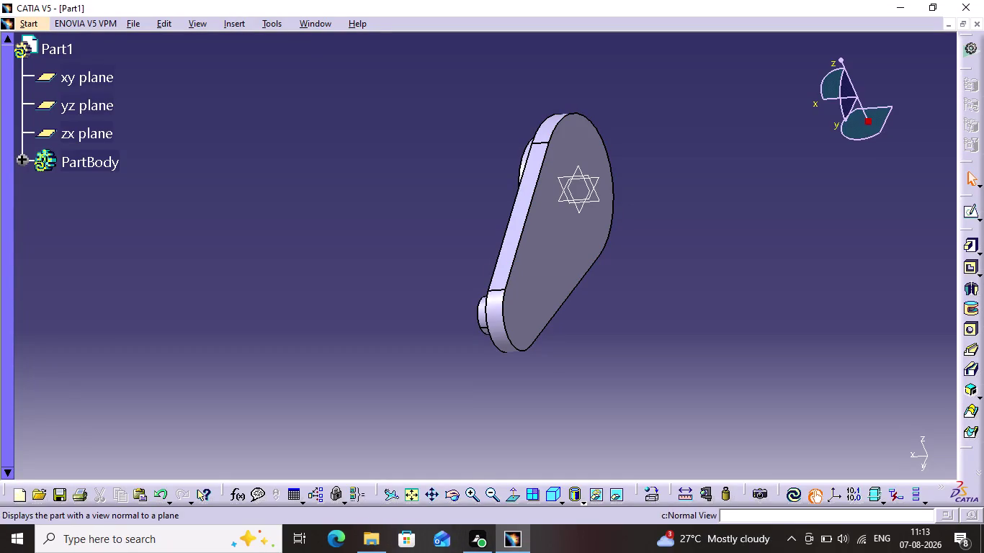
Start a pocket on the large hub's bore face and agree to define a direction.
click(966, 267)
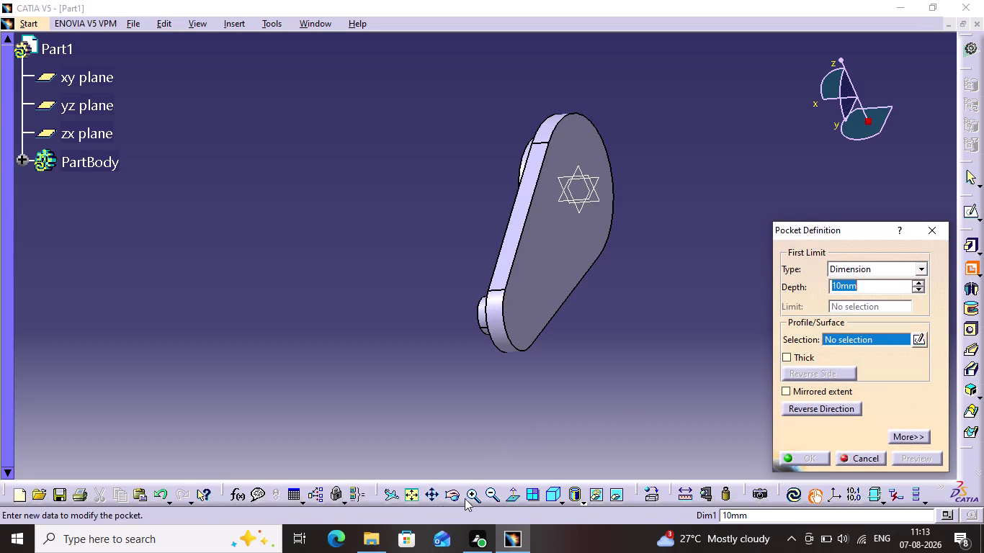
click(448, 502)
drag(464, 468, 614, 362)
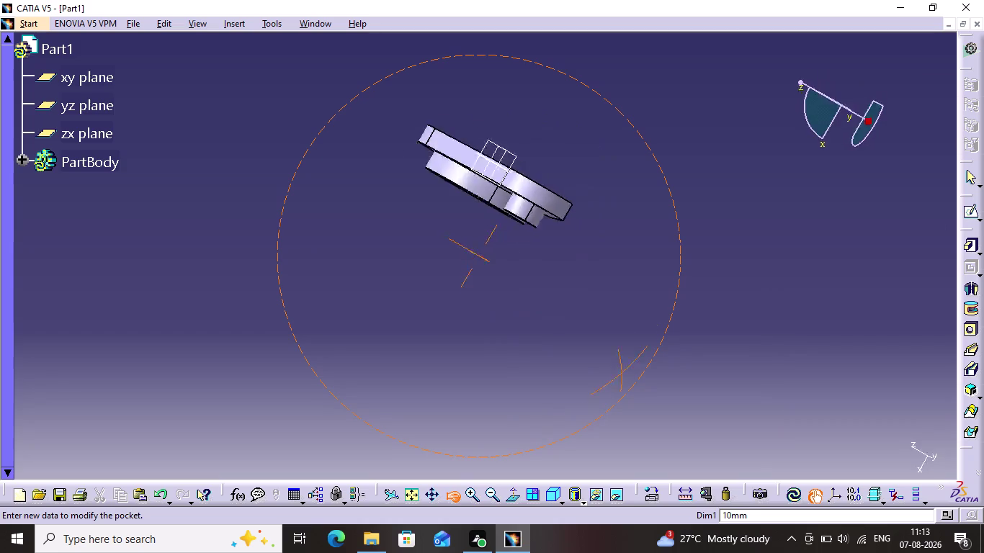
drag(615, 363, 599, 95)
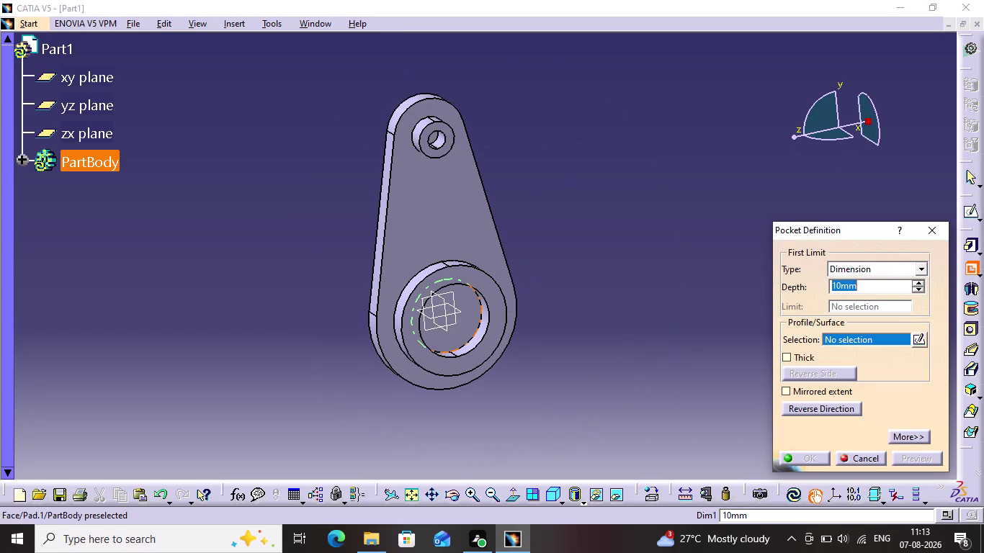
click(458, 319)
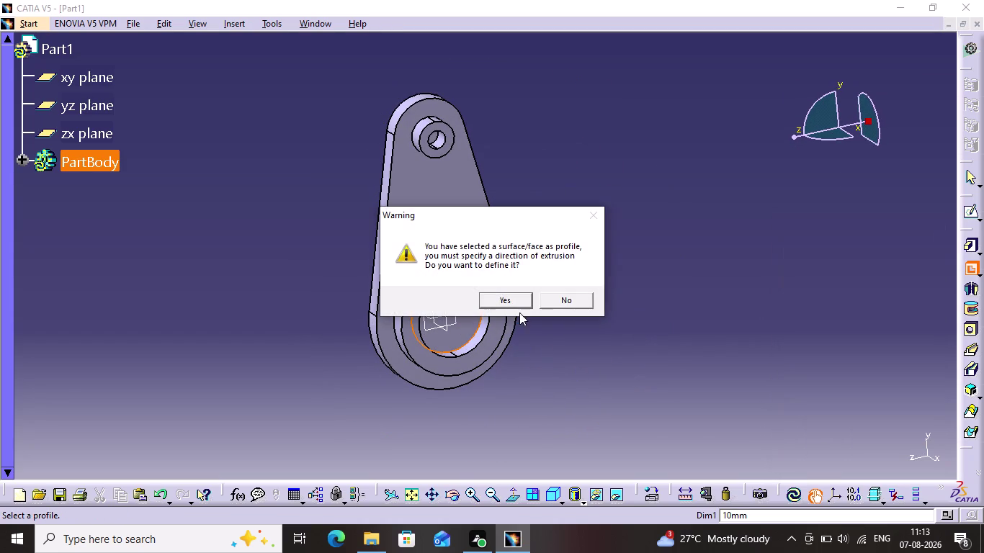
click(517, 300)
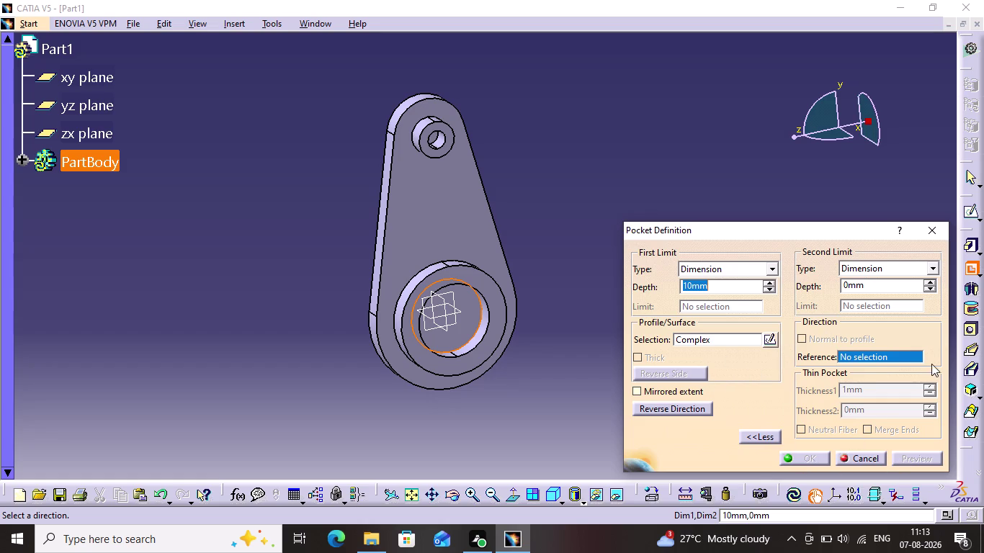
Set the pocket direction to the yz plane, reverse it, and confirm the 10 mm cut.
click(445, 294)
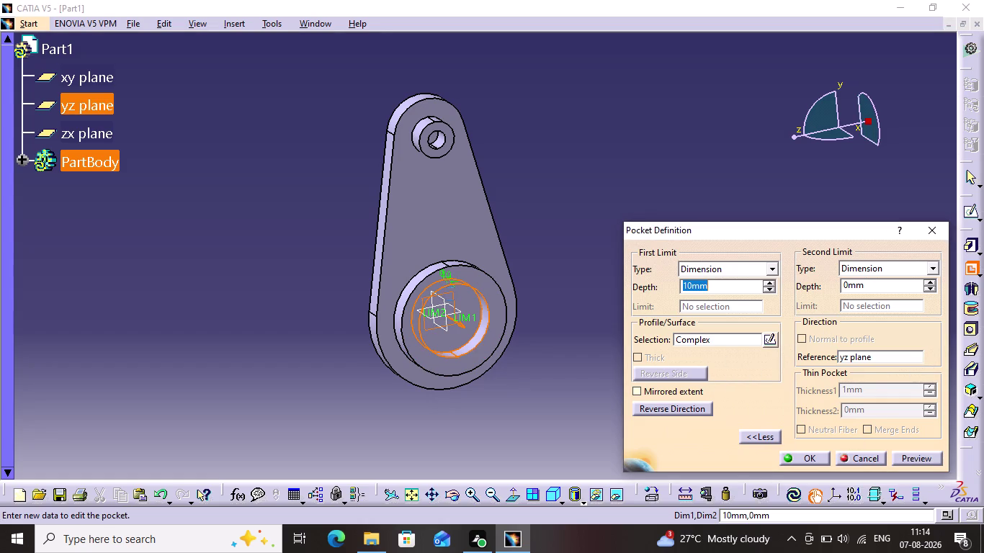
click(921, 459)
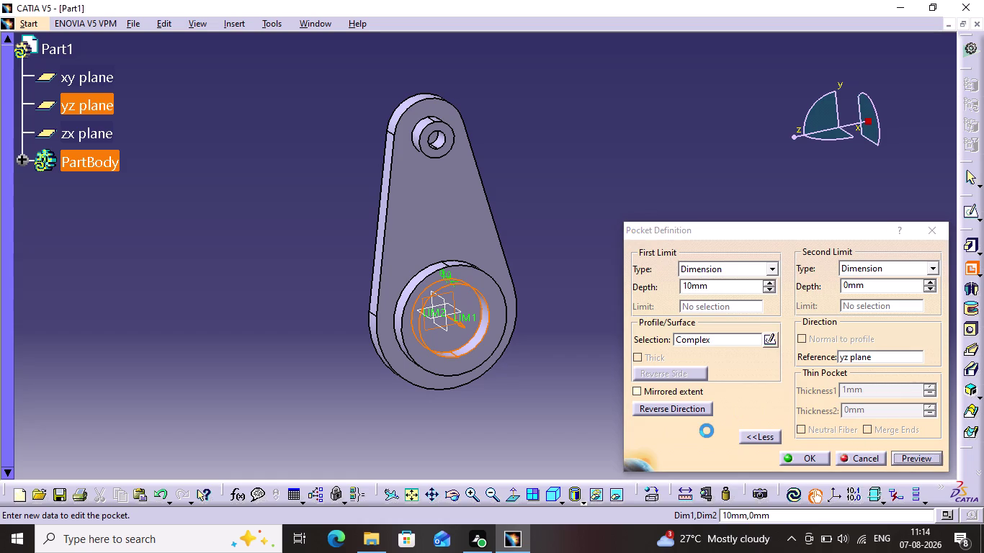
click(592, 301)
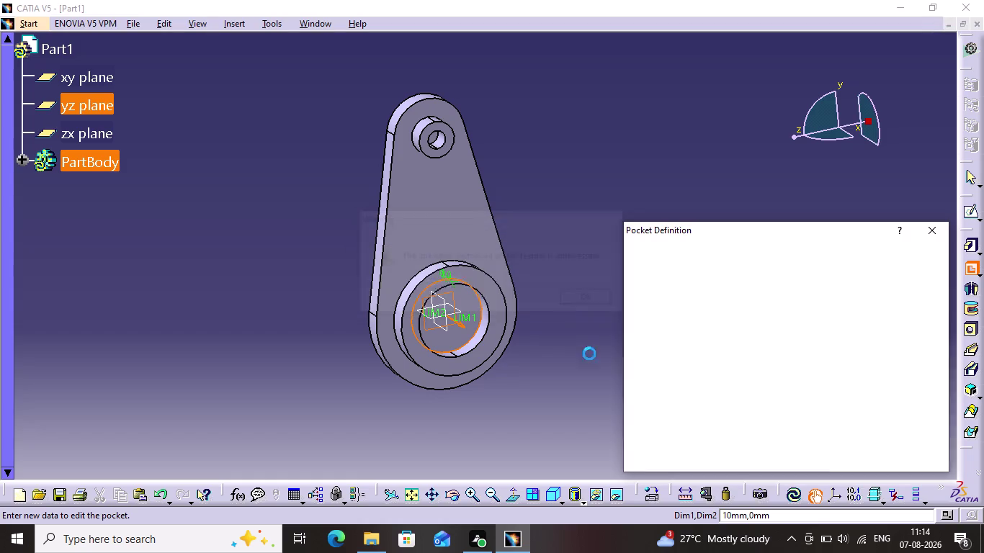
click(667, 408)
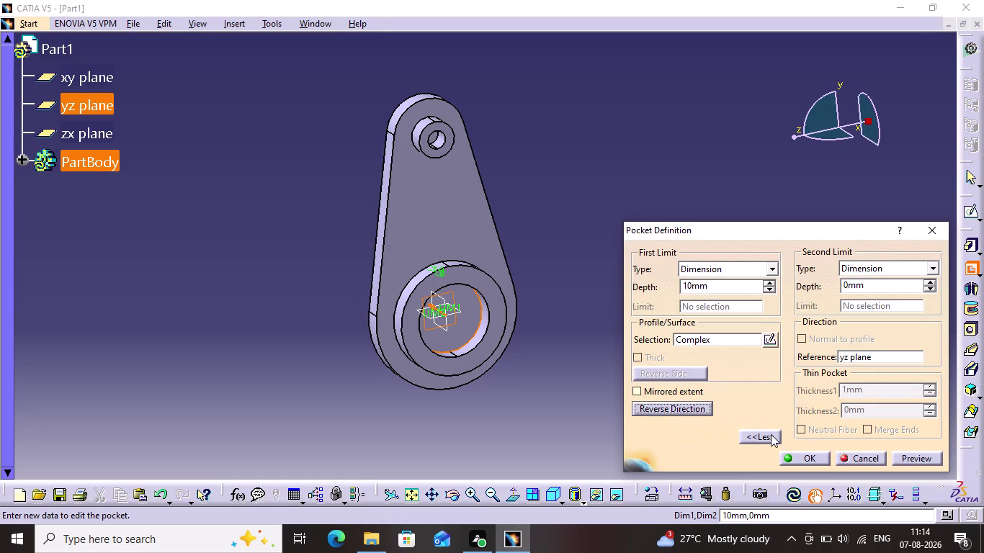
click(905, 459)
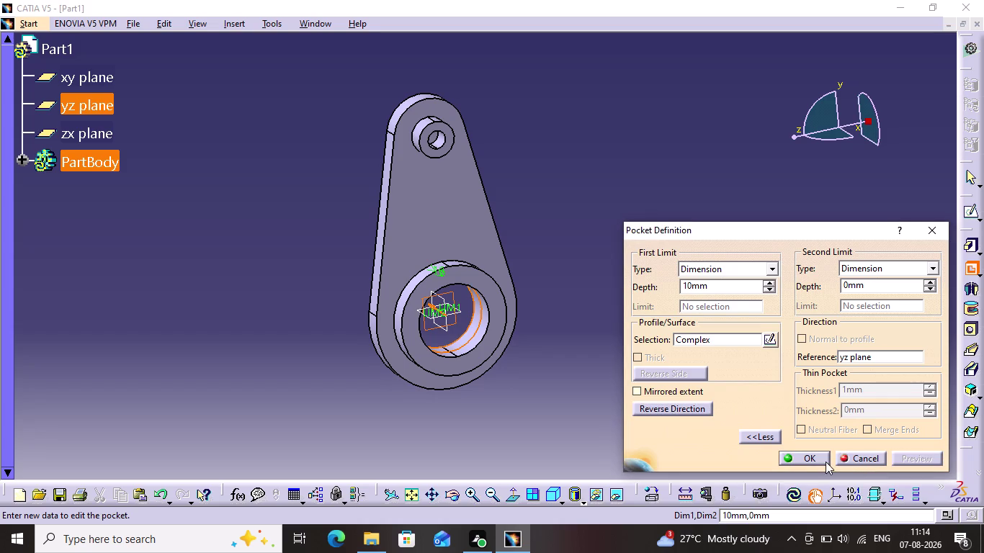
click(822, 458)
click(588, 388)
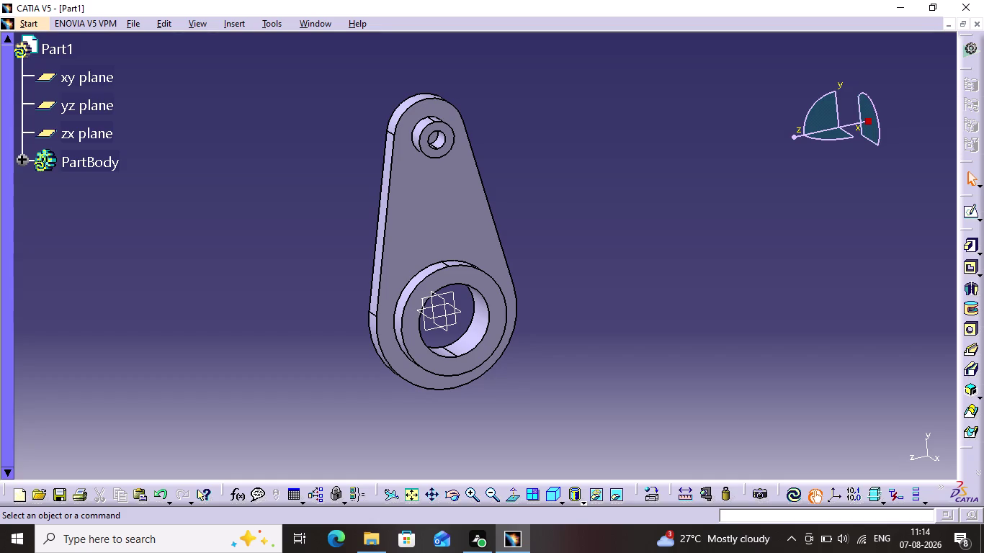
click(454, 493)
drag(411, 436, 581, 236)
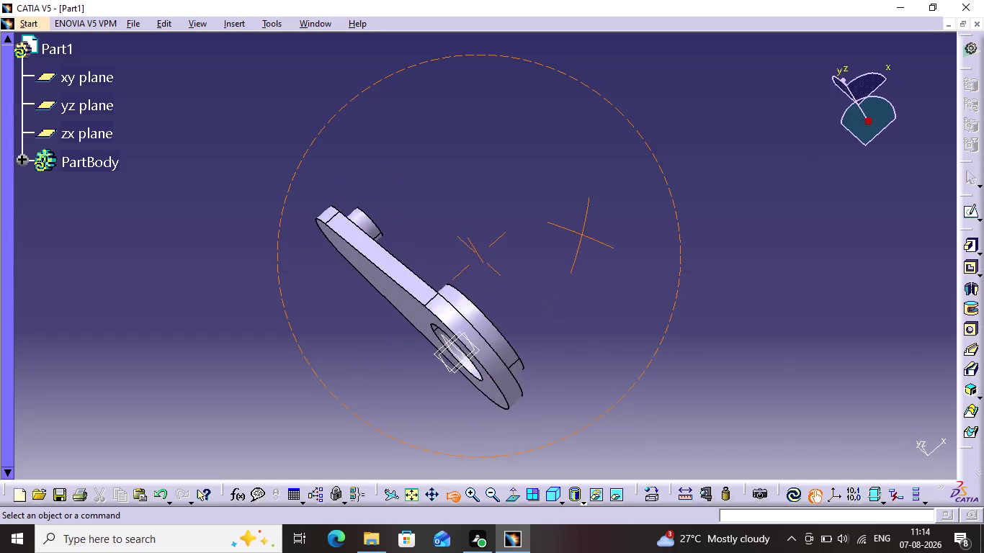
drag(582, 237, 631, 142)
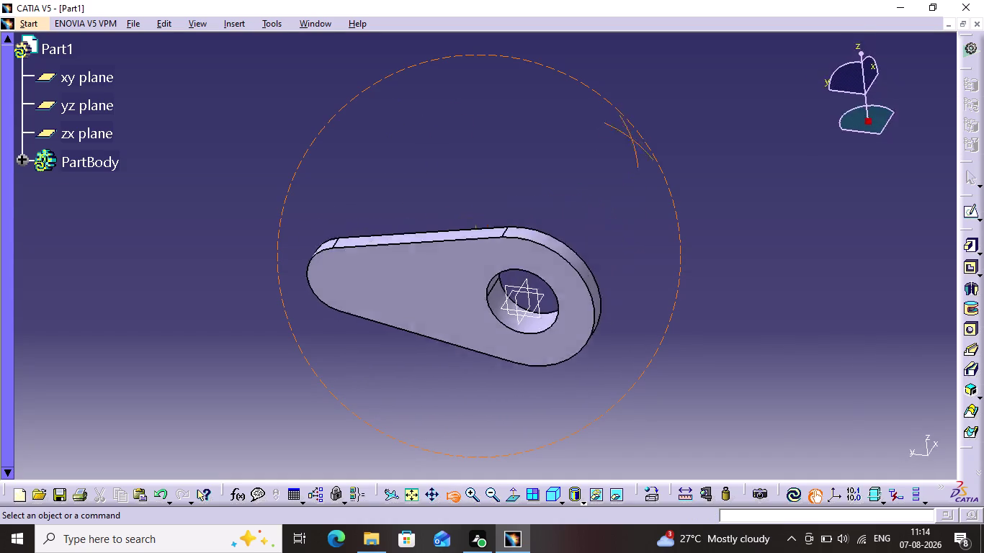
drag(631, 142, 818, 181)
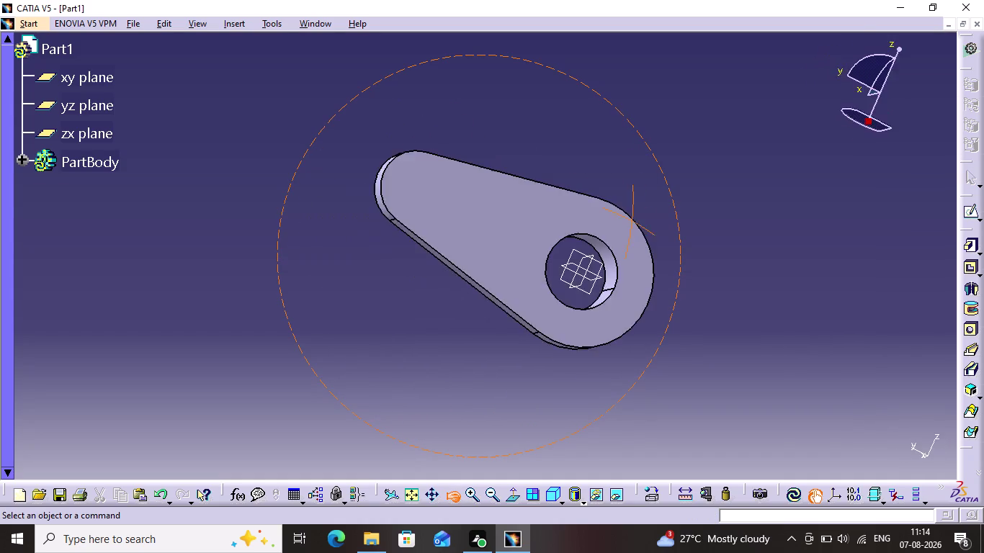
drag(818, 181, 314, 288)
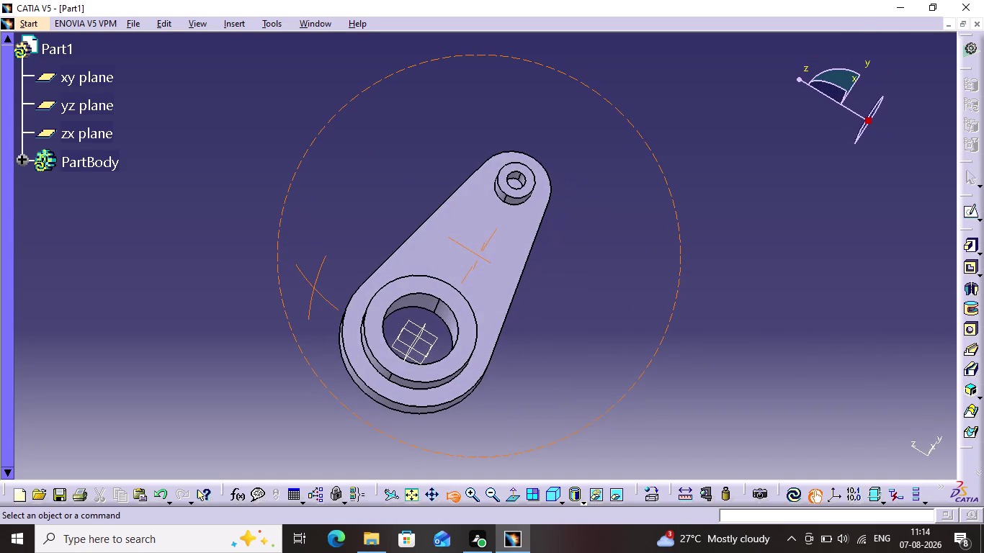
drag(314, 288, 316, 295)
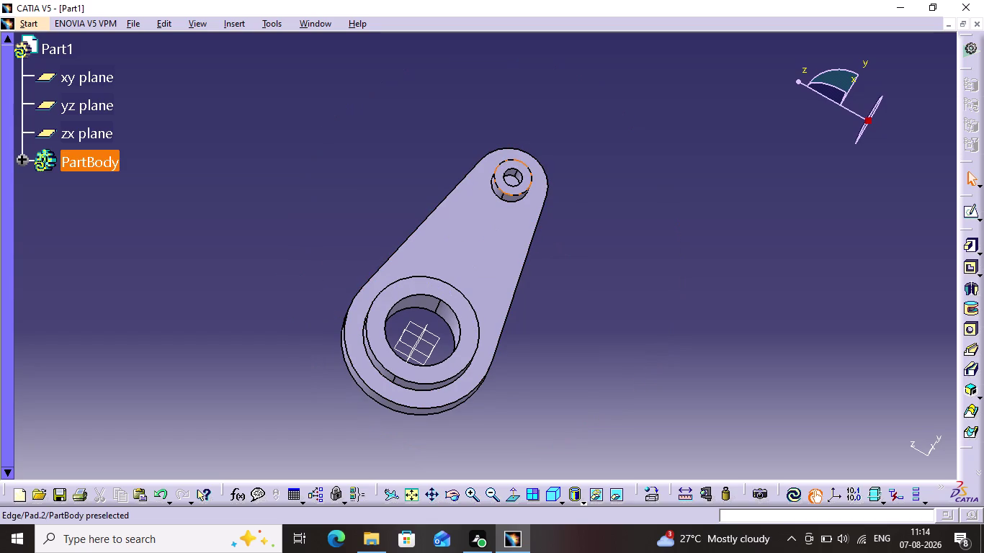
scroll(up, 3)
scroll(down, 3)
scroll(up, 3)
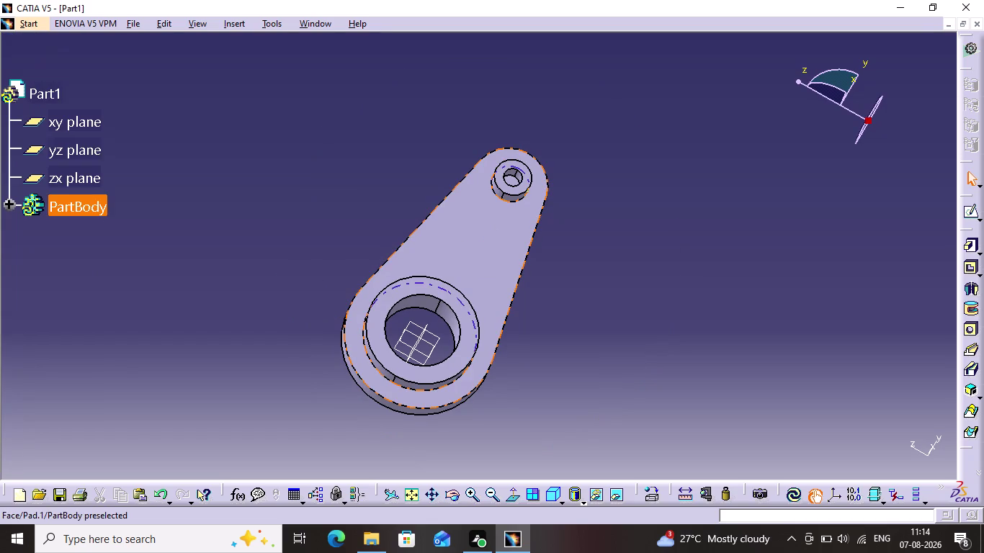
middle_click(575, 205)
scroll(up, 3)
middle_drag(578, 206, 579, 208)
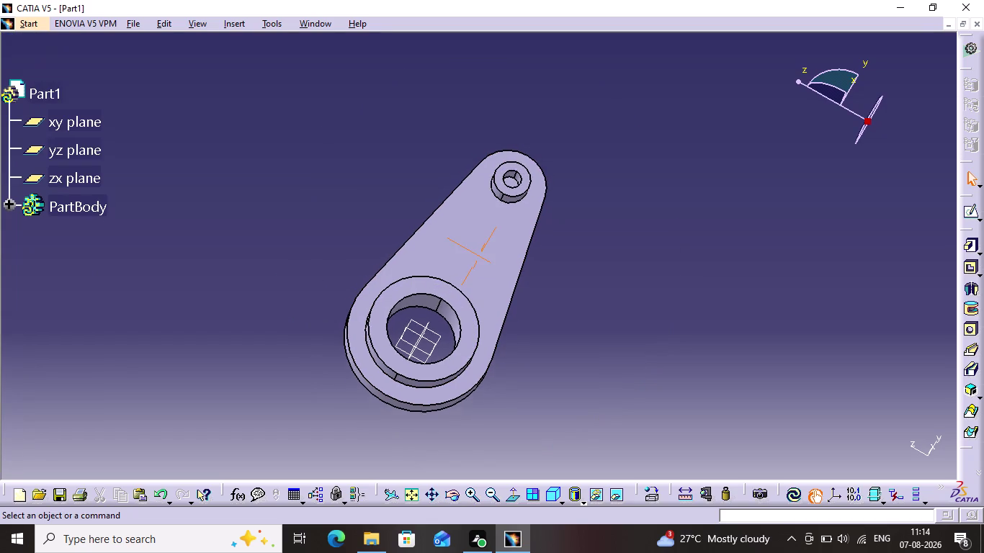
middle_drag(579, 207, 616, 118)
middle_drag(659, 192, 622, 326)
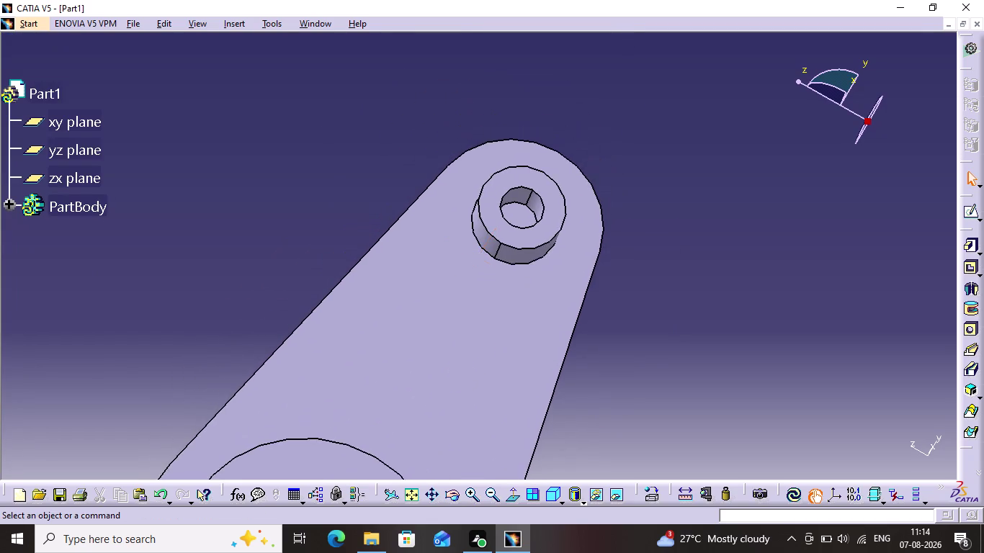
middle_drag(634, 302, 662, 227)
Start a pocket on the small hub's bore face and agree to define a direction.
click(591, 168)
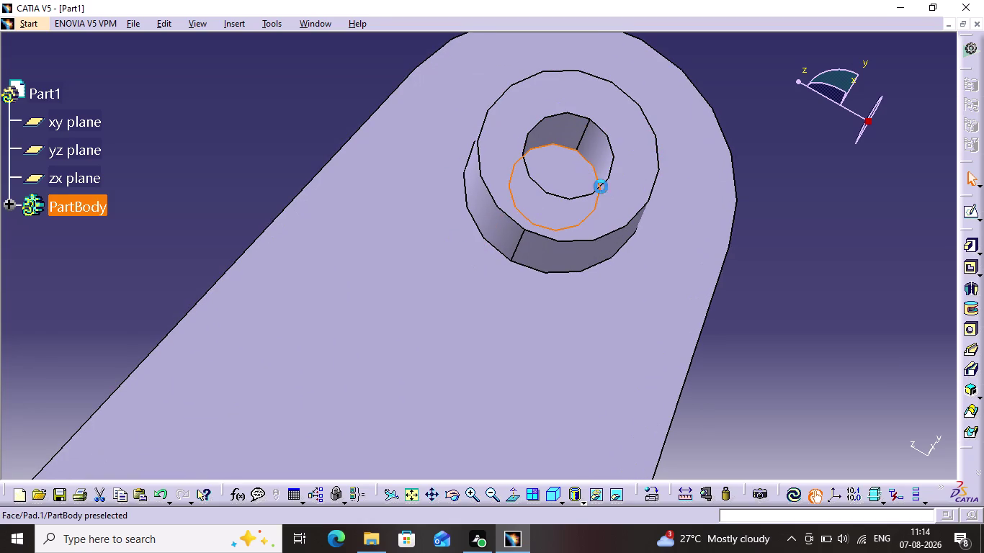
click(972, 268)
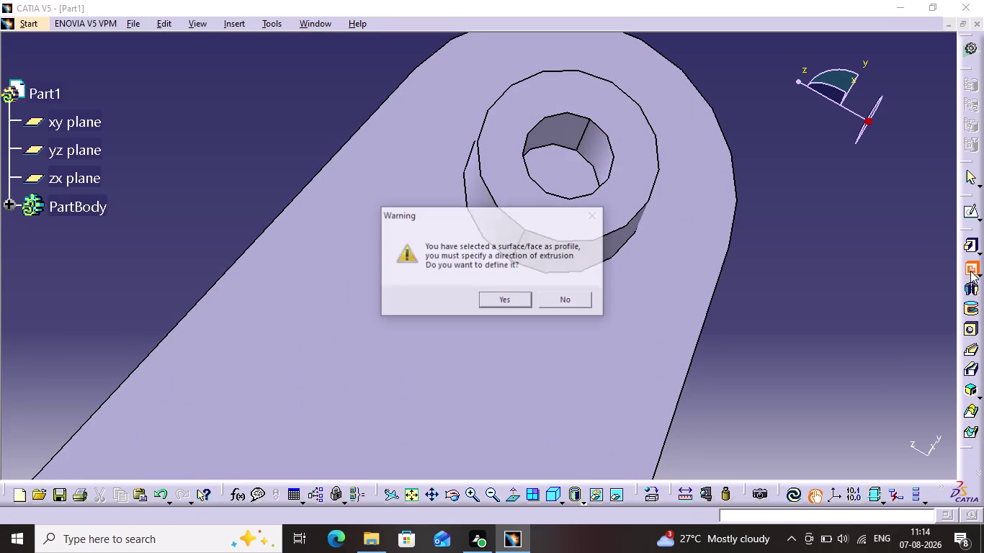
click(504, 305)
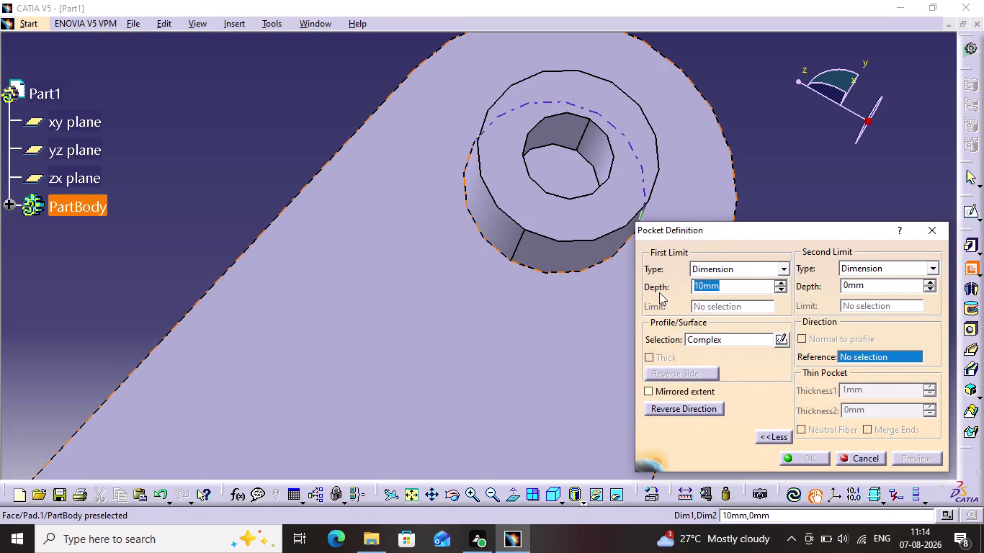
middle_drag(523, 328, 714, 11)
middle_drag(494, 196, 577, 67)
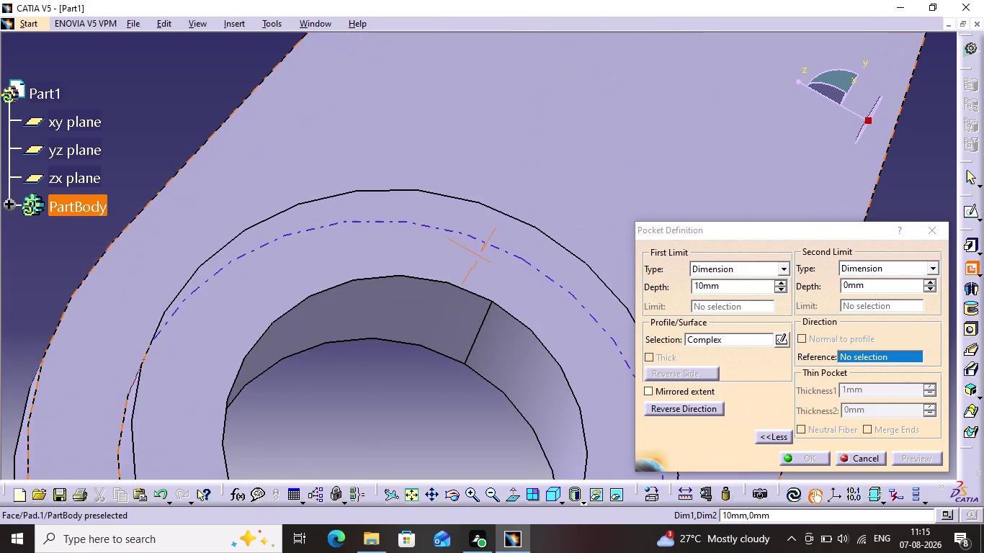
middle_drag(577, 67, 578, 67)
scroll(up, 3)
middle_drag(562, 103, 626, 0)
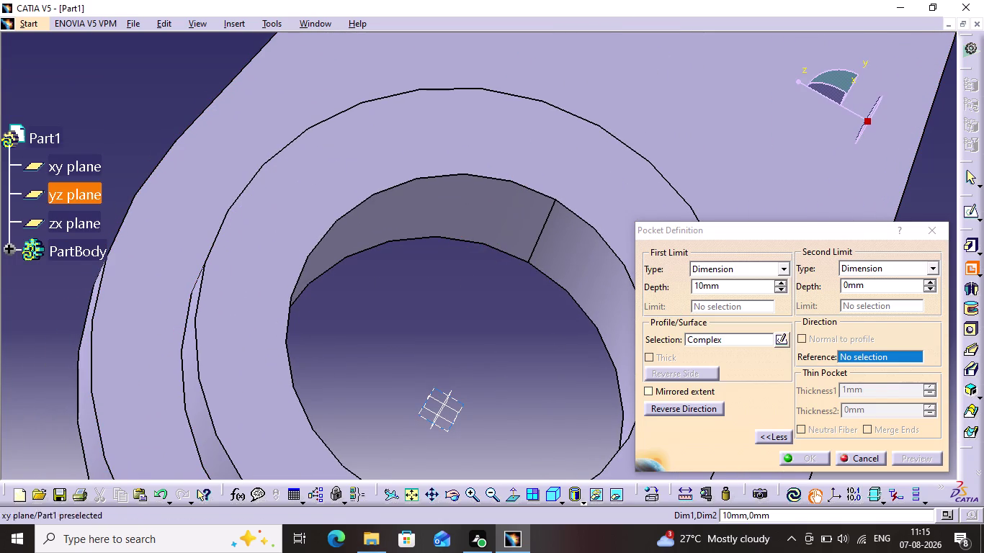
Use the yz plane as the direction, reverse it, and confirm the 10 mm pocket.
click(430, 420)
middle_drag(507, 344, 464, 456)
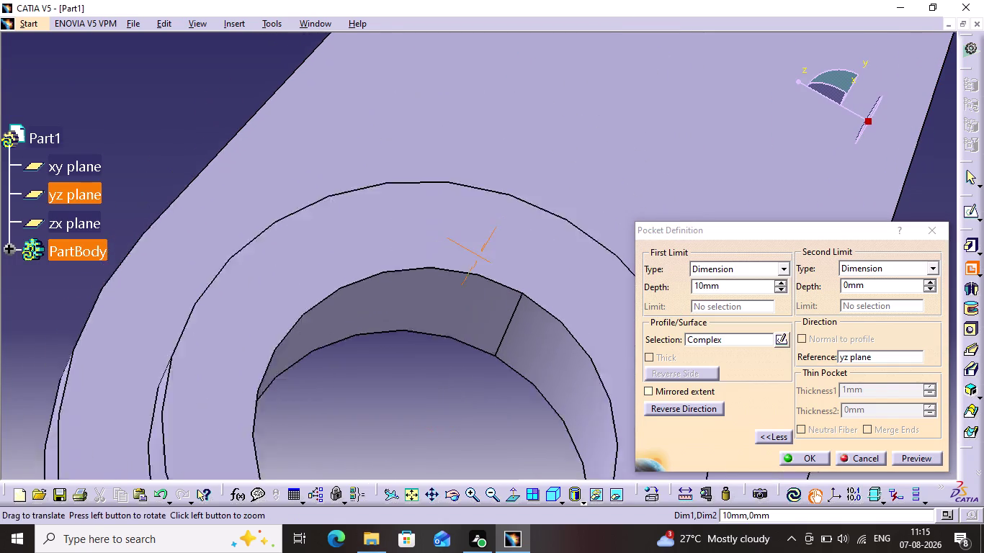
middle_drag(464, 456, 80, 544)
scroll(up, 3)
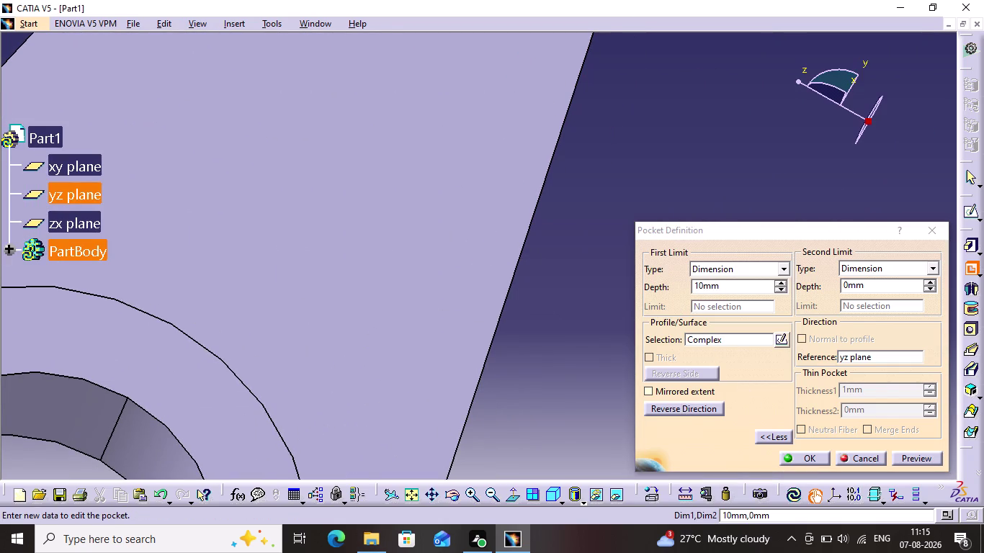
middle_drag(509, 87, 512, 380)
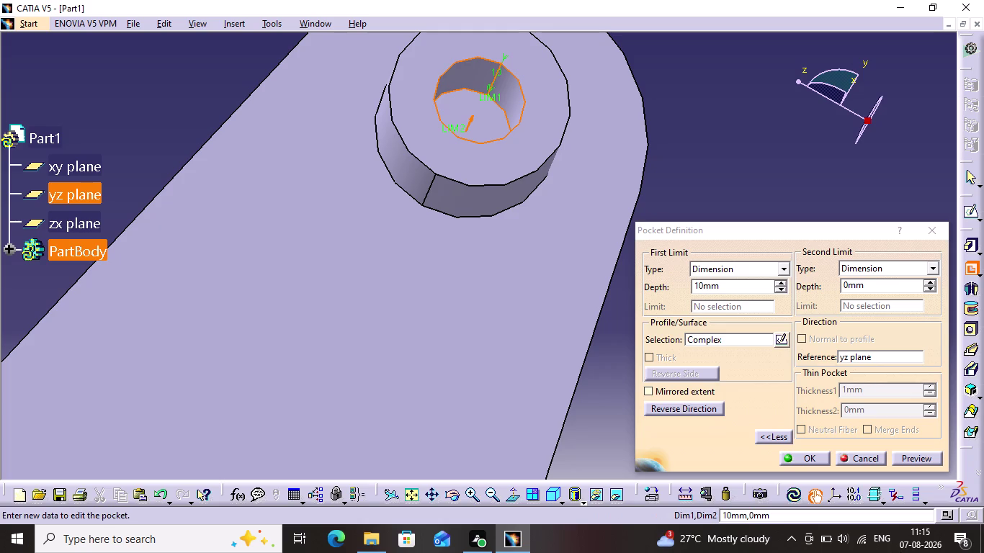
click(709, 413)
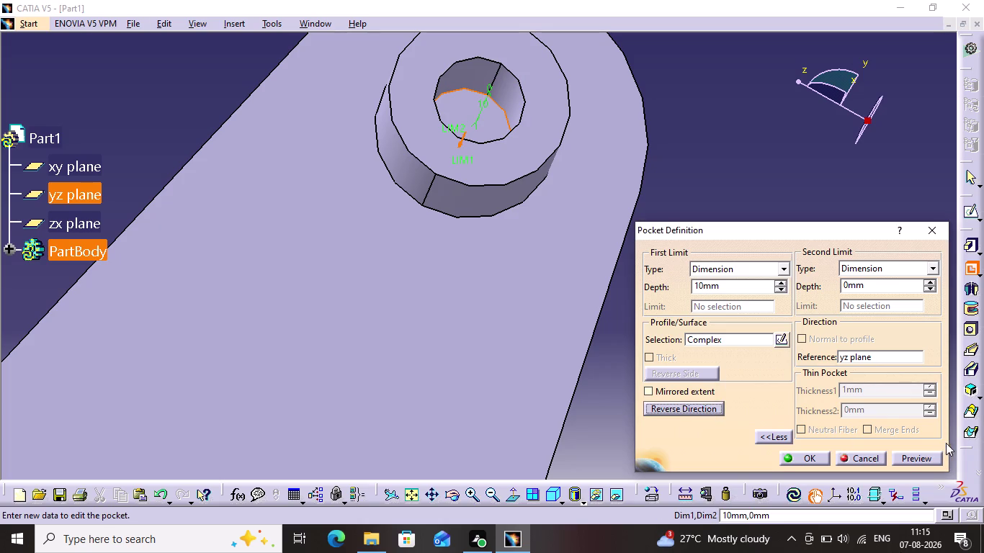
click(928, 461)
click(822, 463)
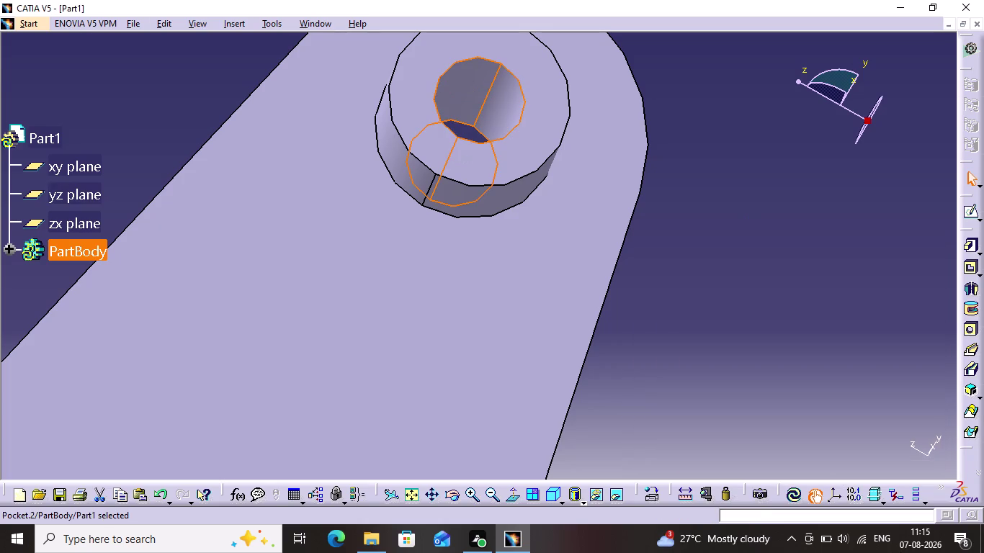
click(757, 213)
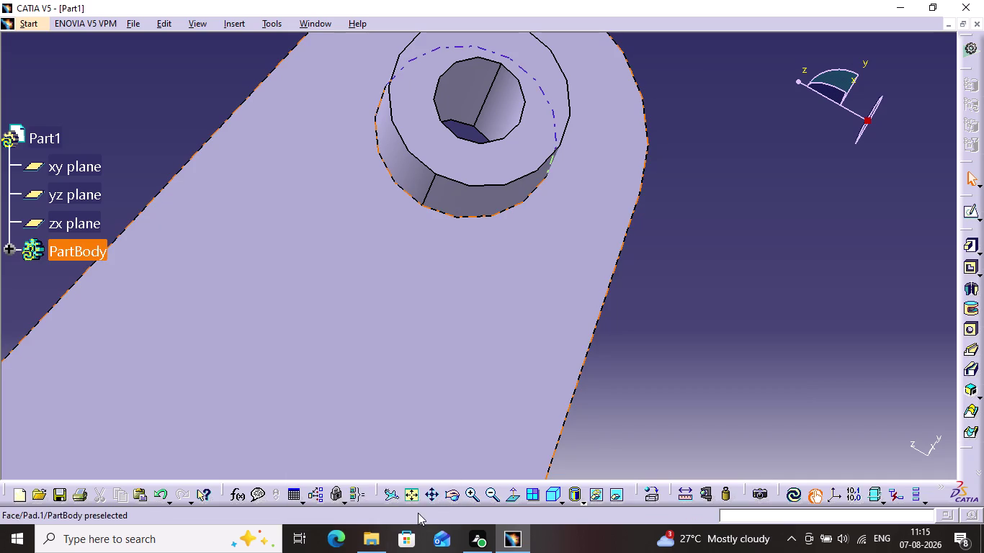
Rotate the view and create a new sketch on the lever's flat Pad.1 face.
click(462, 493)
drag(278, 359, 542, 218)
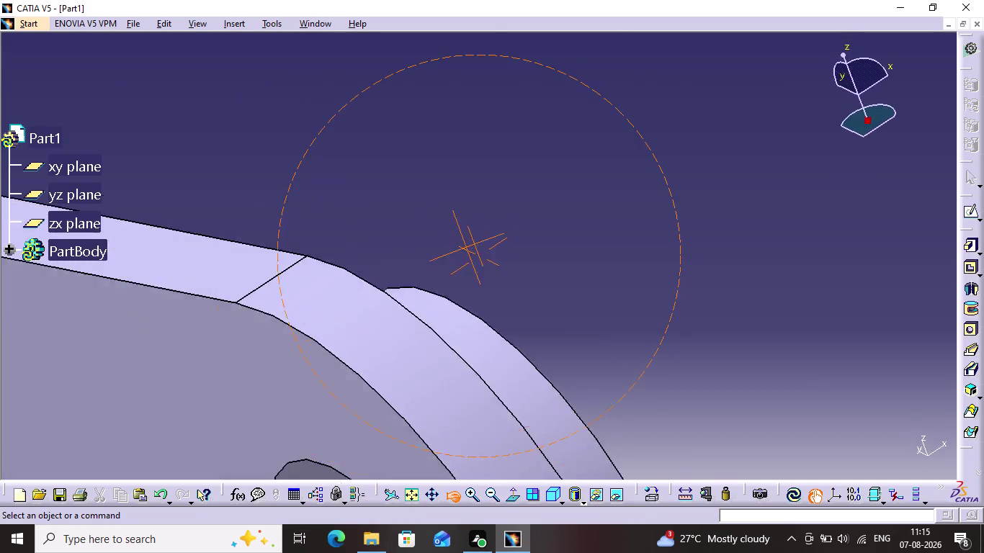
drag(542, 218, 648, 134)
click(620, 158)
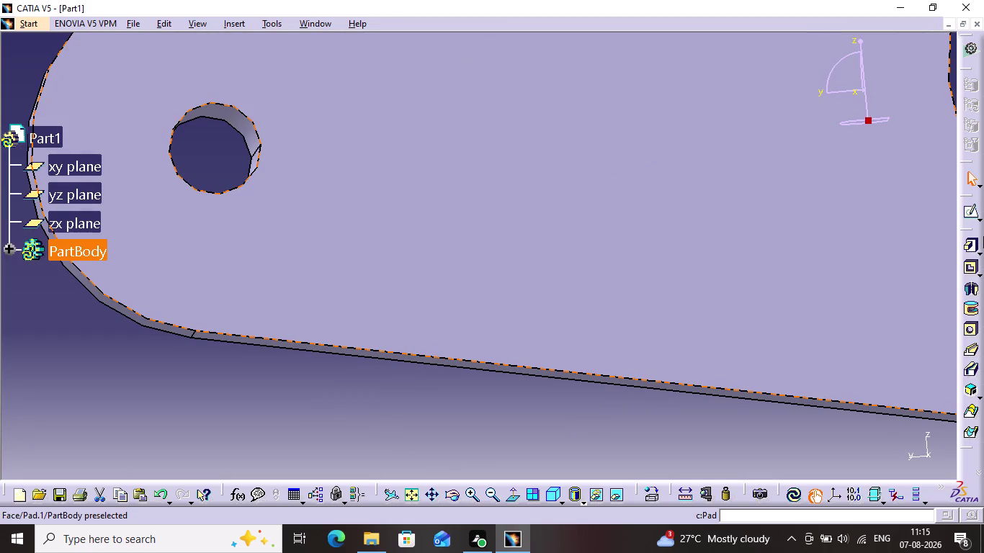
click(975, 221)
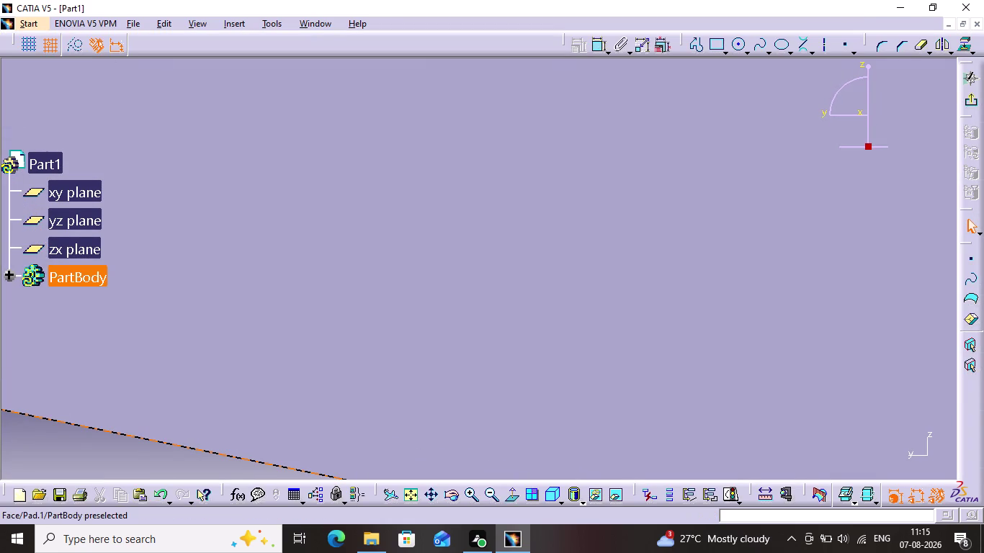
Draw a circle centred on the large hub and add a diameter dimension to it.
click(404, 494)
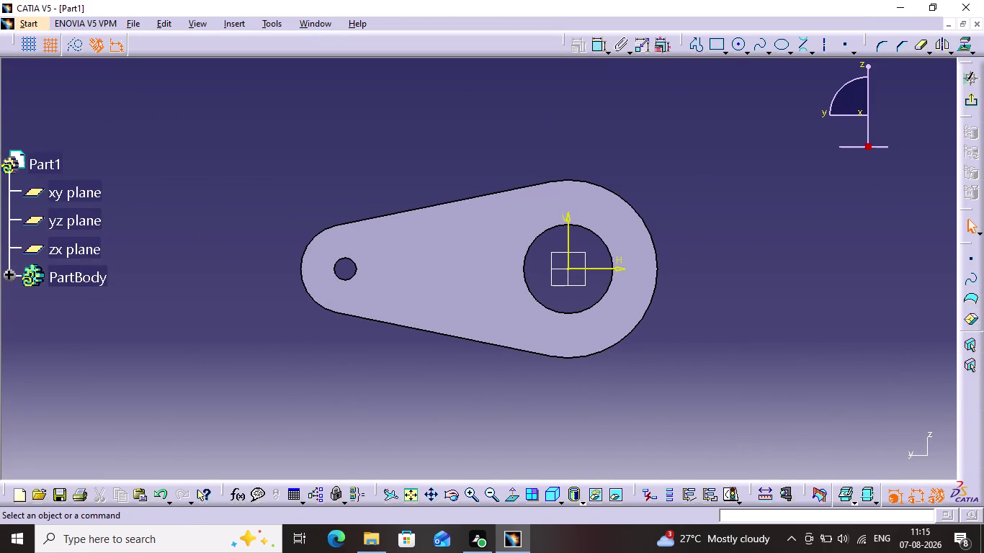
click(732, 46)
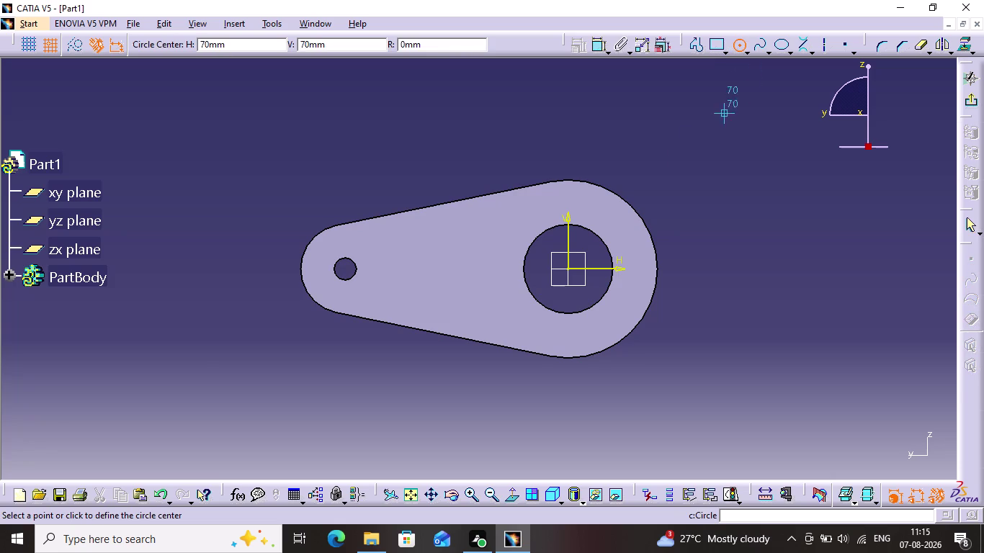
click(570, 266)
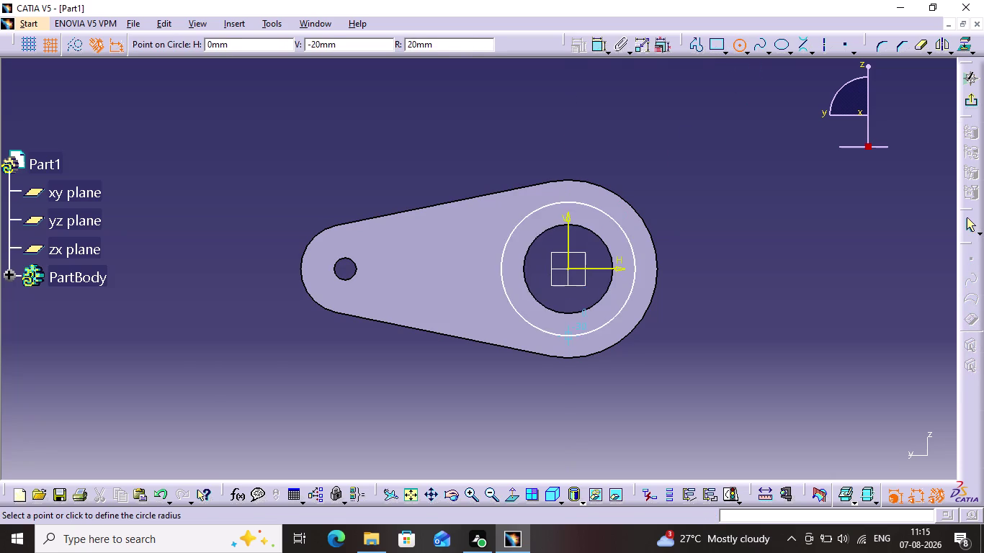
click(589, 308)
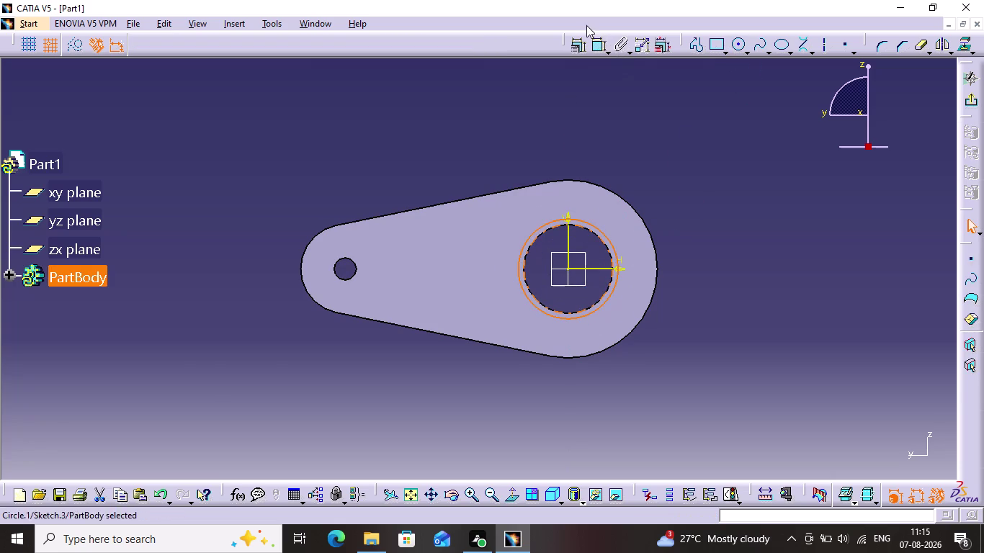
click(618, 71)
click(605, 52)
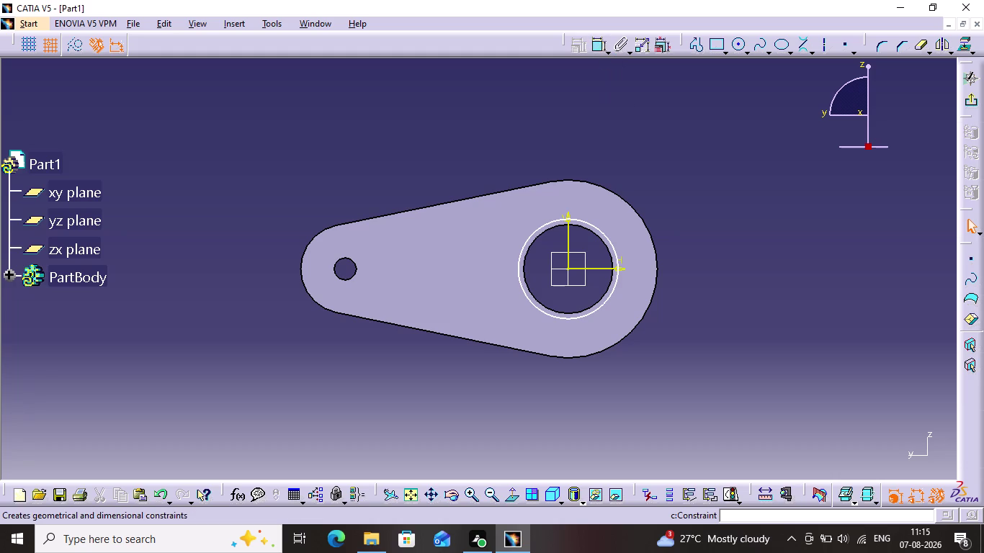
click(600, 53)
click(595, 225)
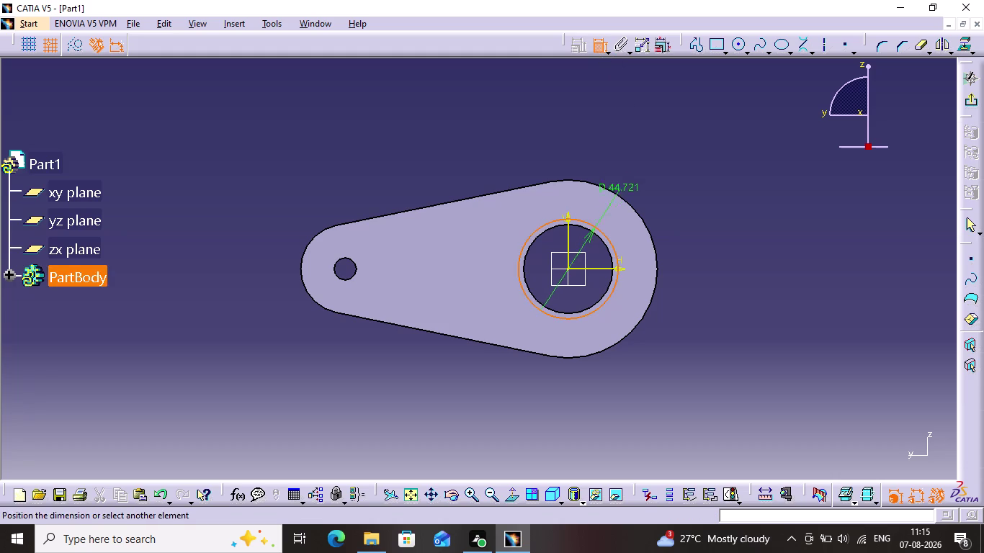
click(626, 170)
Change the large hub circle's diameter to 60 mm.
double_click(631, 166)
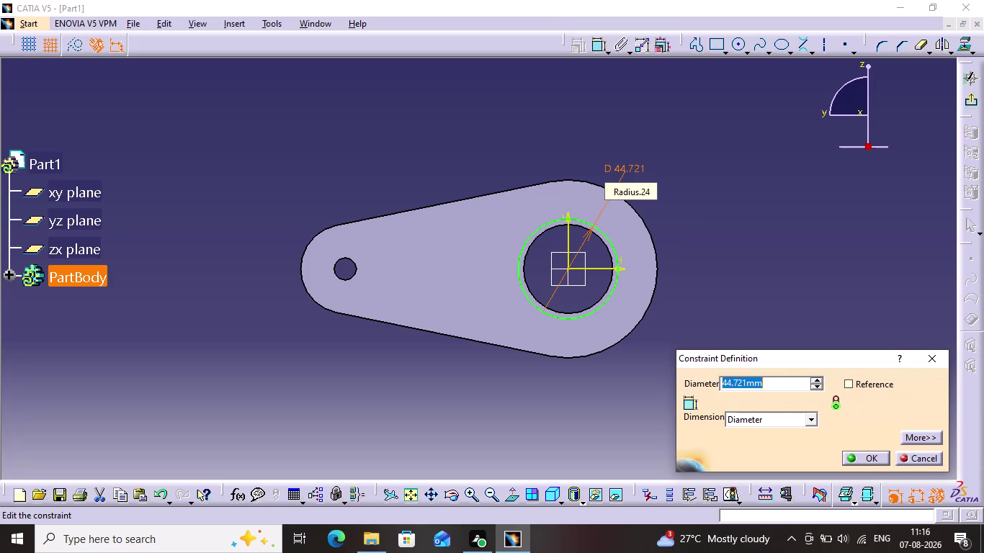
text(6)
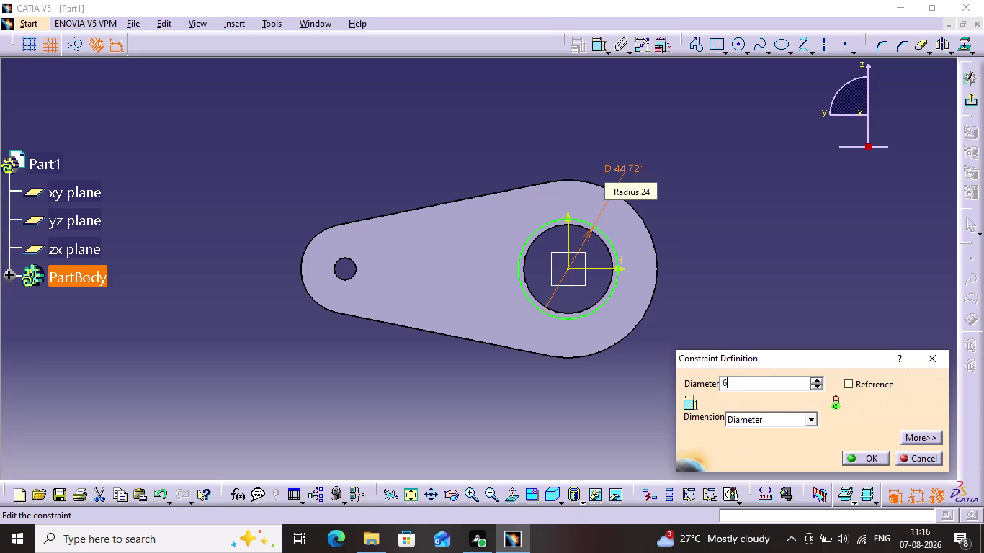
text(0]\)
key(BackSpace)
key(BackSpace)
key(Return)
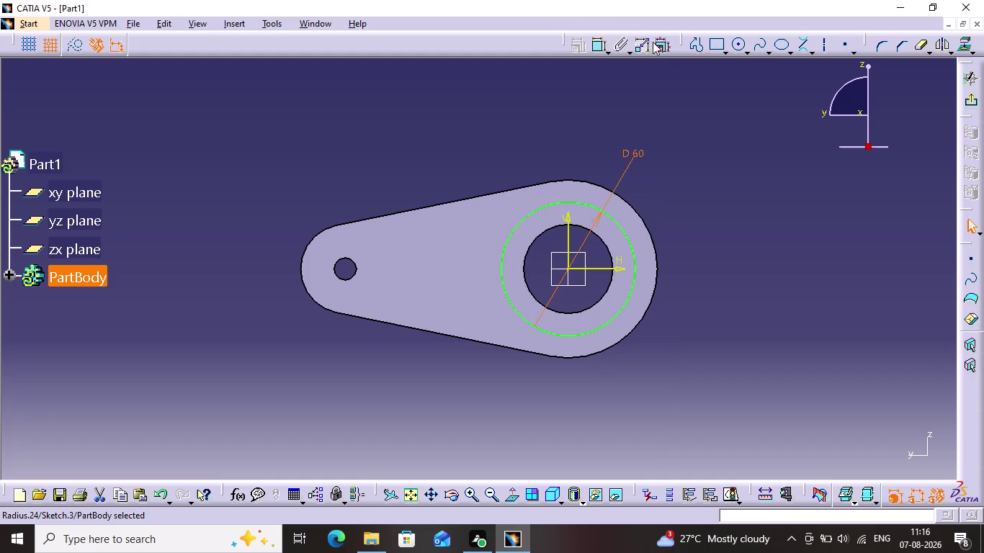
Add a concentric inner circle on the large hub with a 40 mm diameter.
click(733, 41)
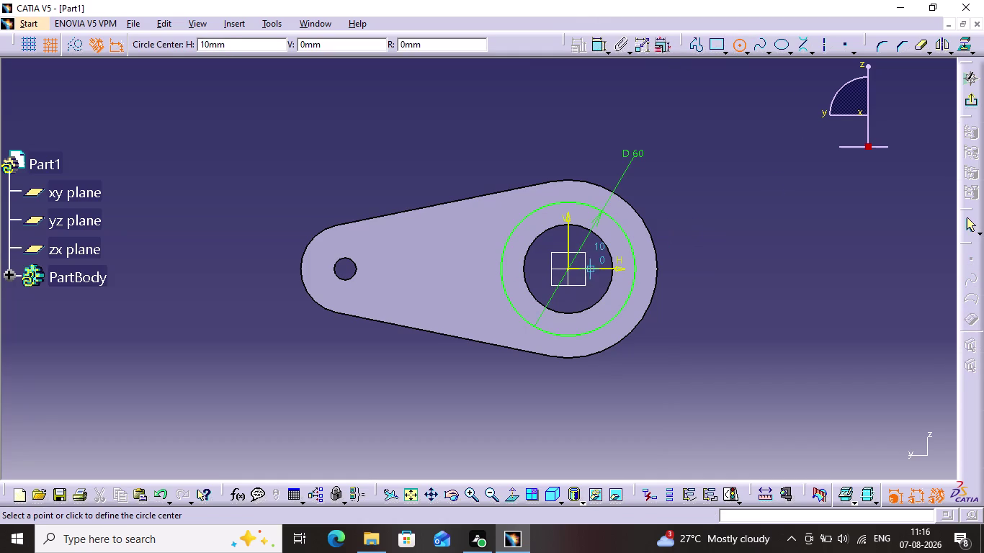
click(569, 268)
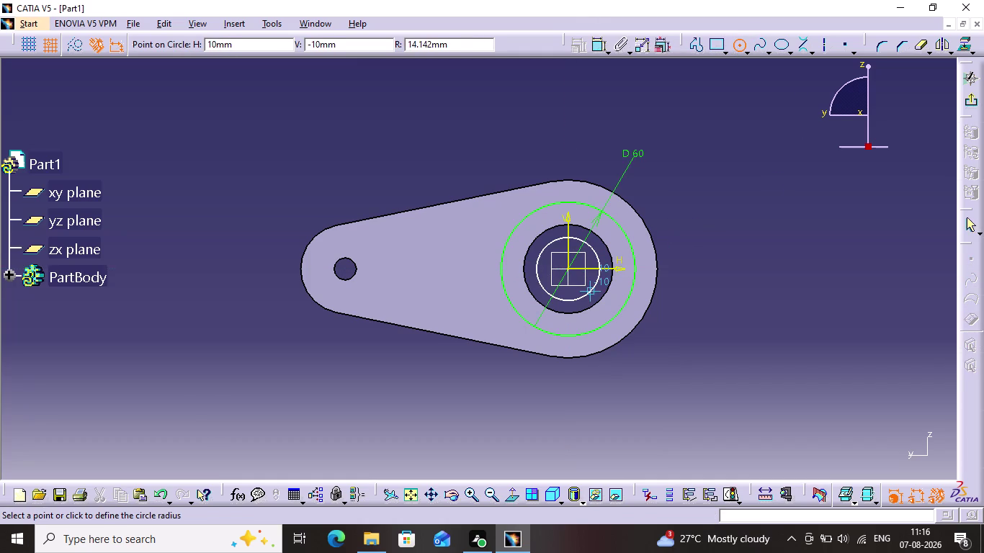
click(590, 304)
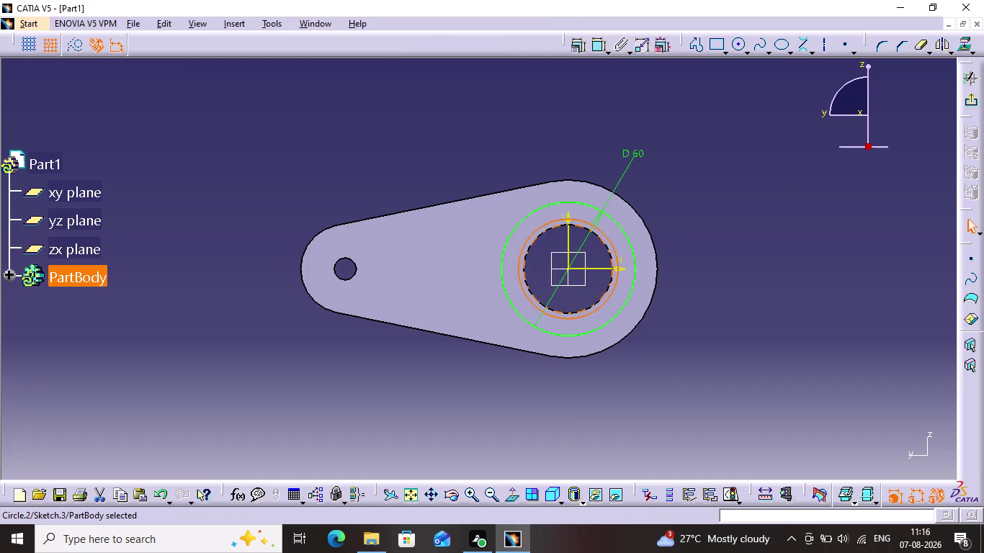
click(595, 45)
click(632, 125)
double_click(633, 125)
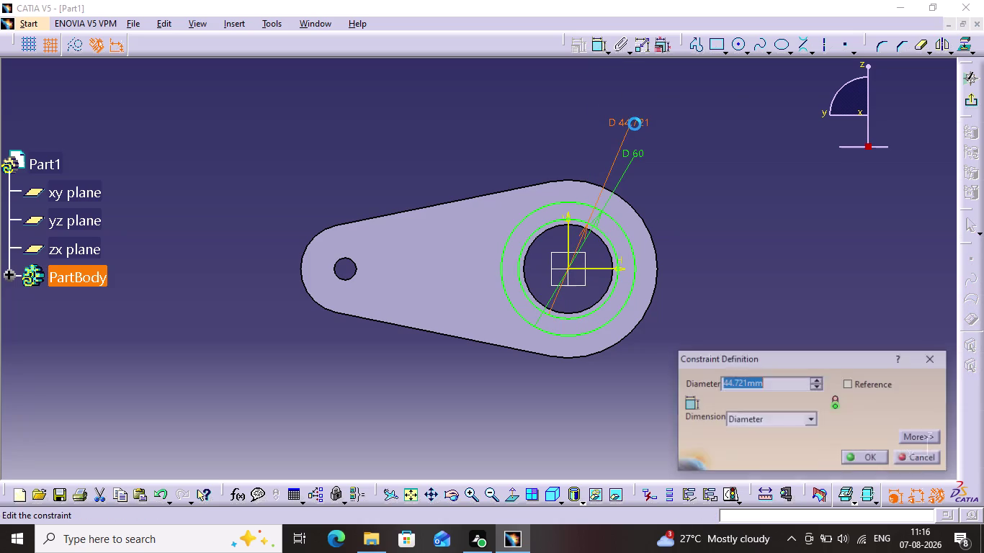
text(4)
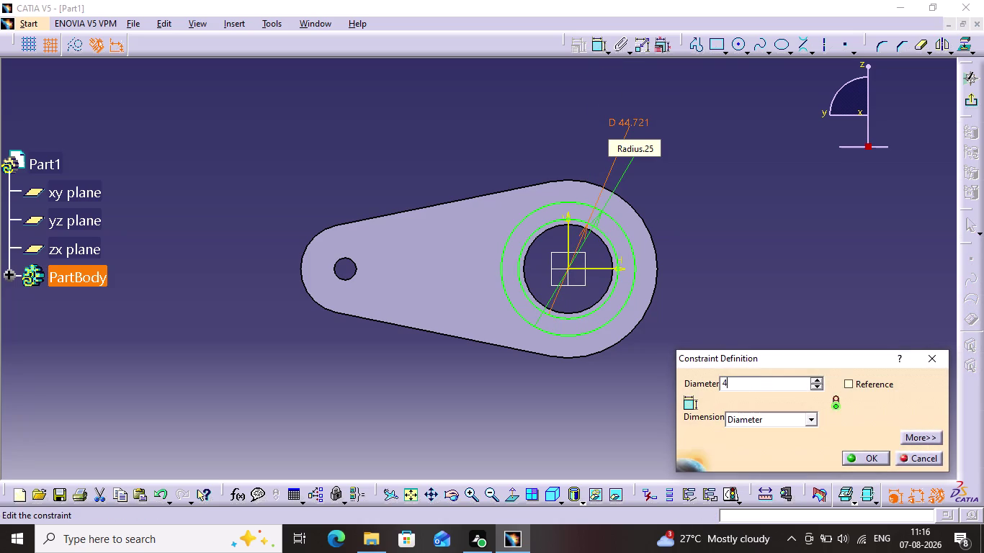
text(0)
key(Return)
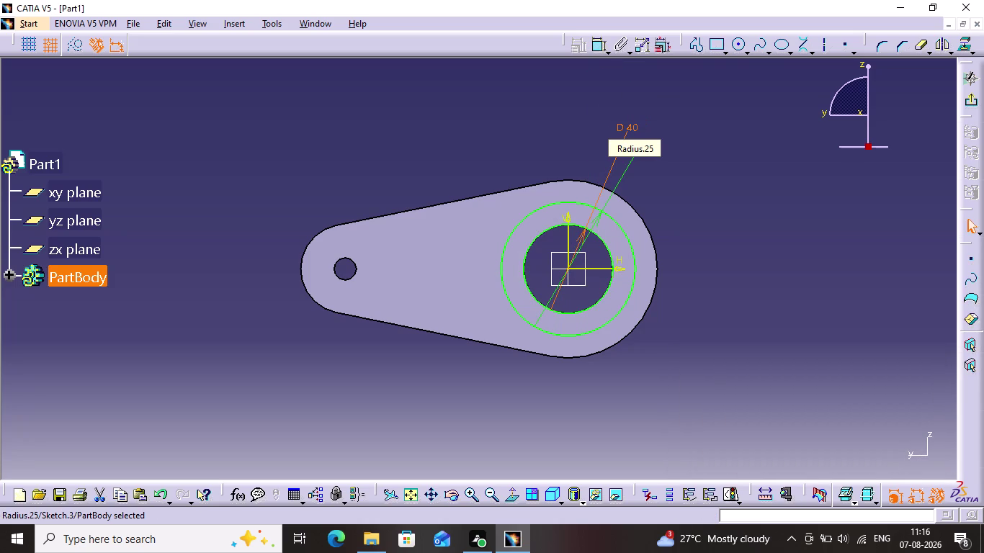
click(851, 237)
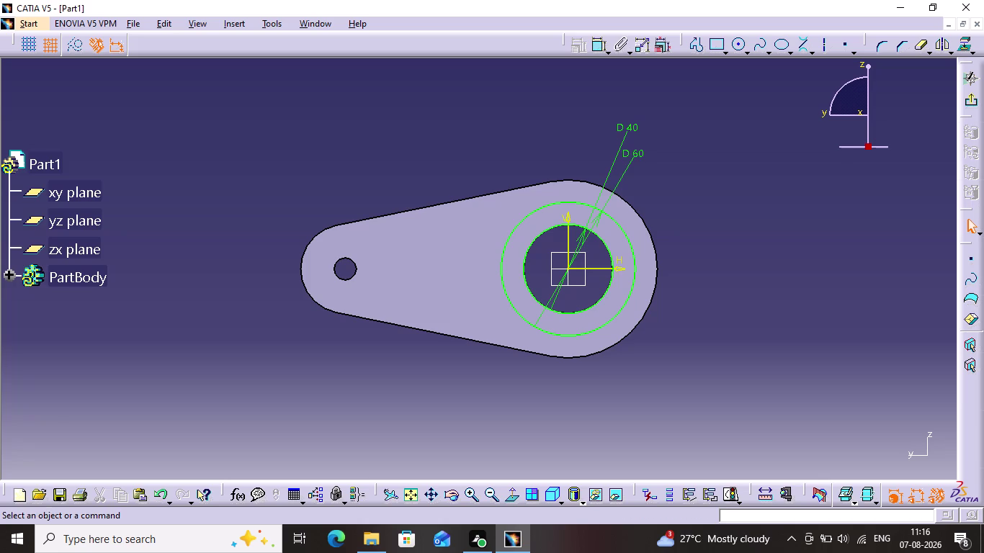
click(736, 49)
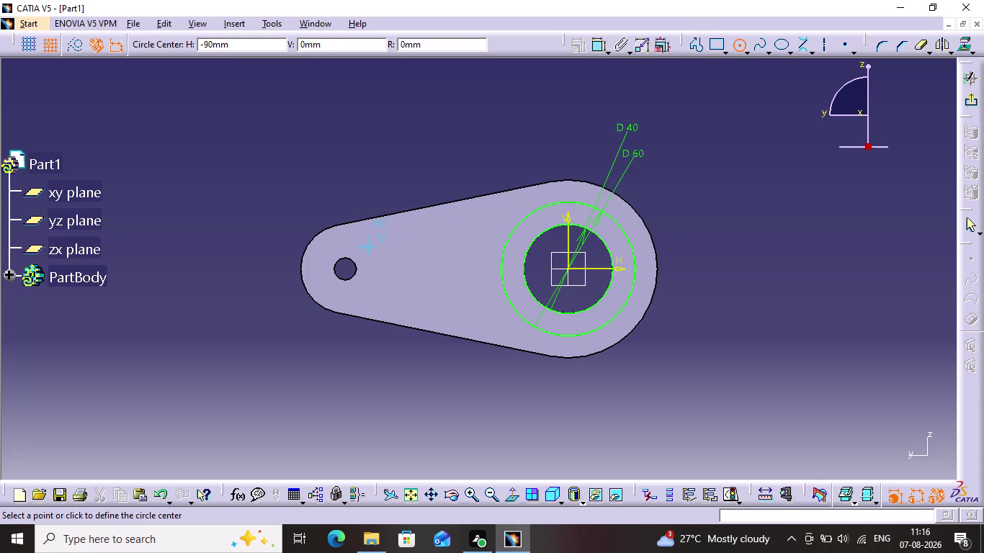
Zoom to the small hole and draw a dimensioned 20 mm circle around it.
scroll(up, 3)
middle_click(359, 268)
middle_drag(370, 257, 384, 246)
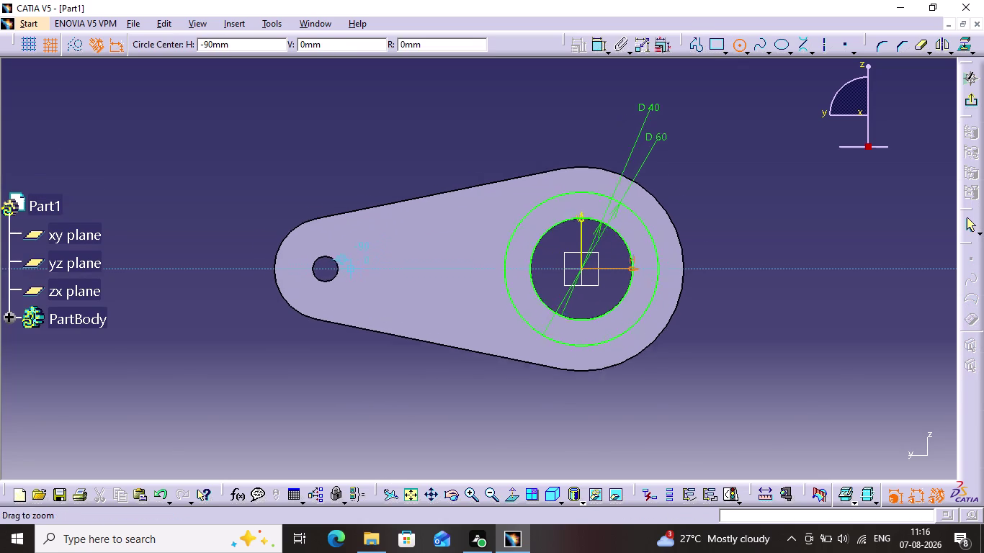
middle_drag(383, 245, 434, 178)
middle_drag(326, 236, 794, 238)
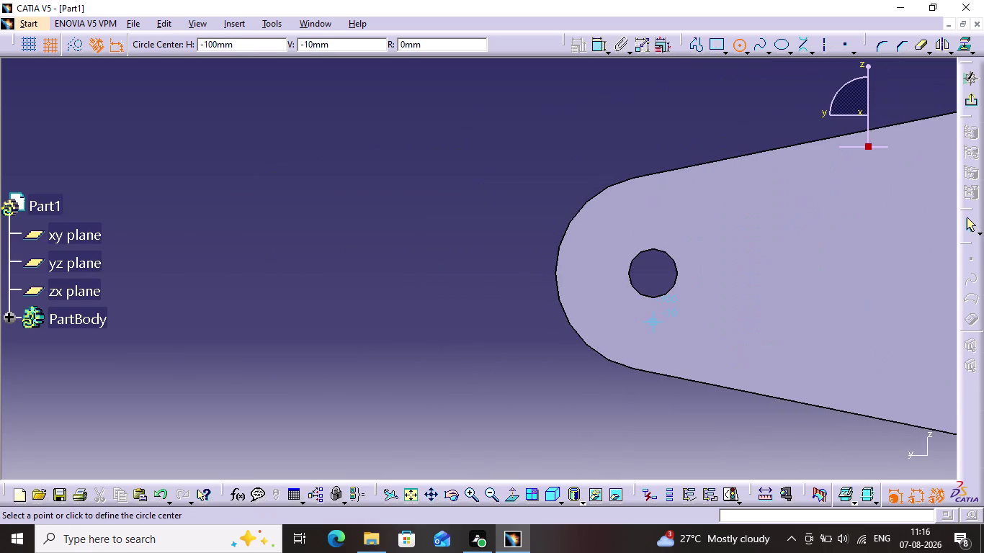
click(653, 273)
click(663, 310)
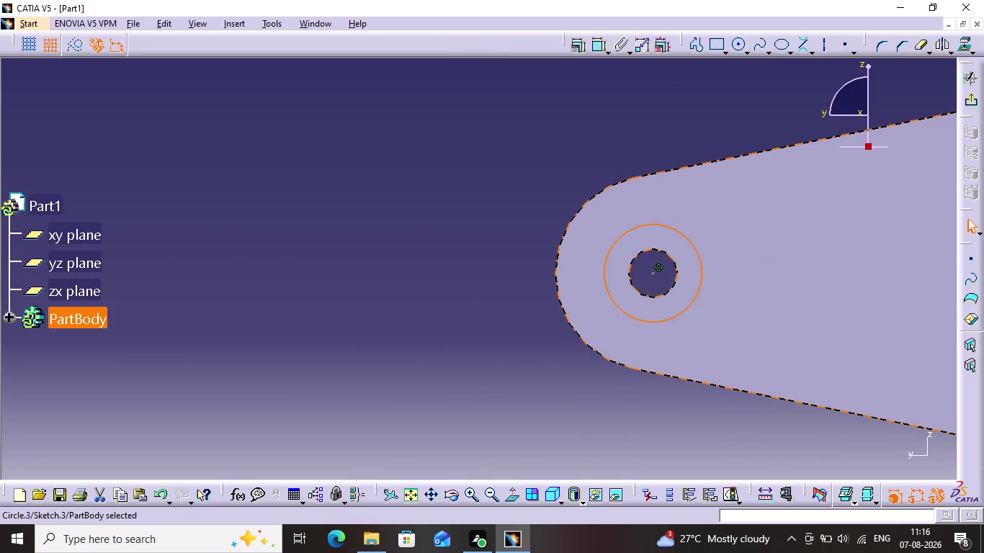
click(598, 41)
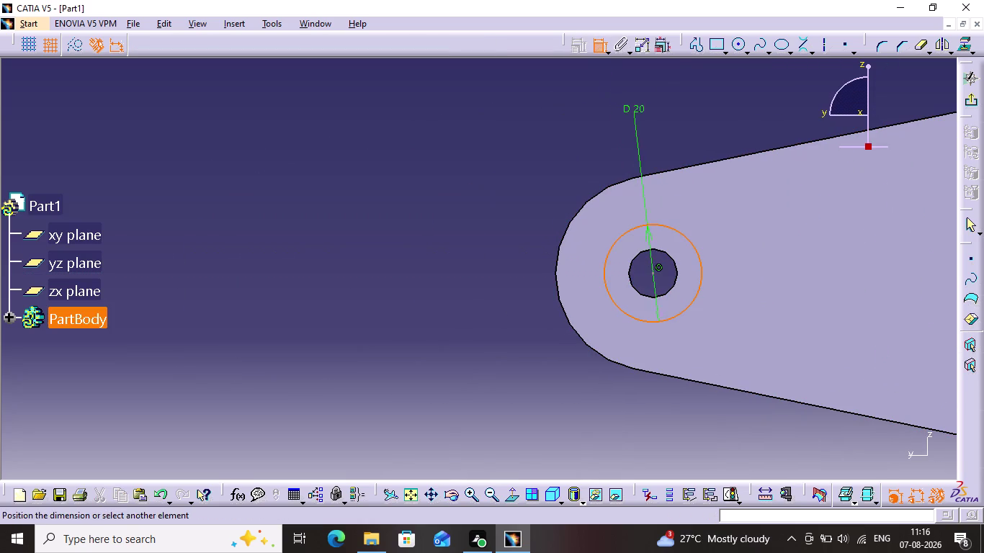
click(650, 130)
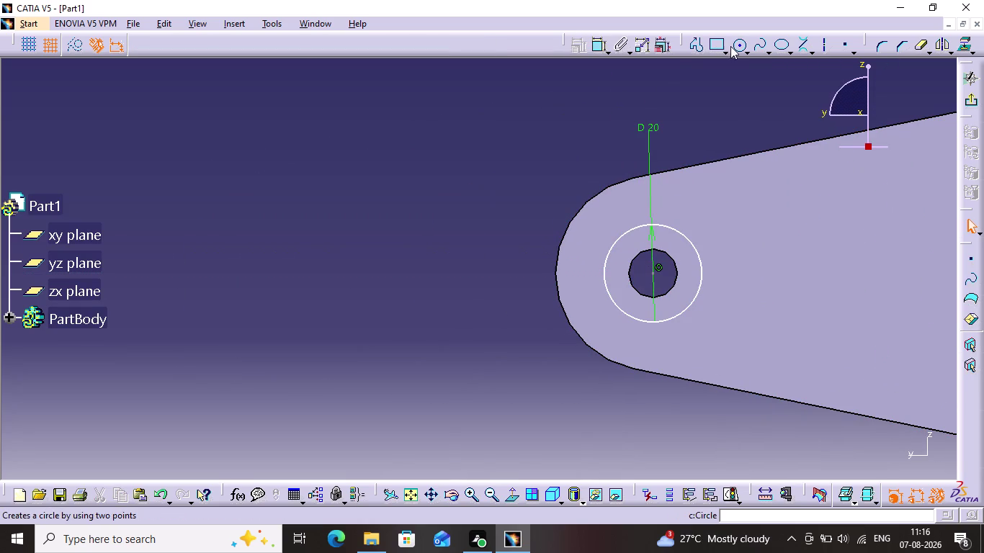
Add a concentric 10 mm circle at the small hole, then reframe both ends.
click(737, 51)
click(654, 271)
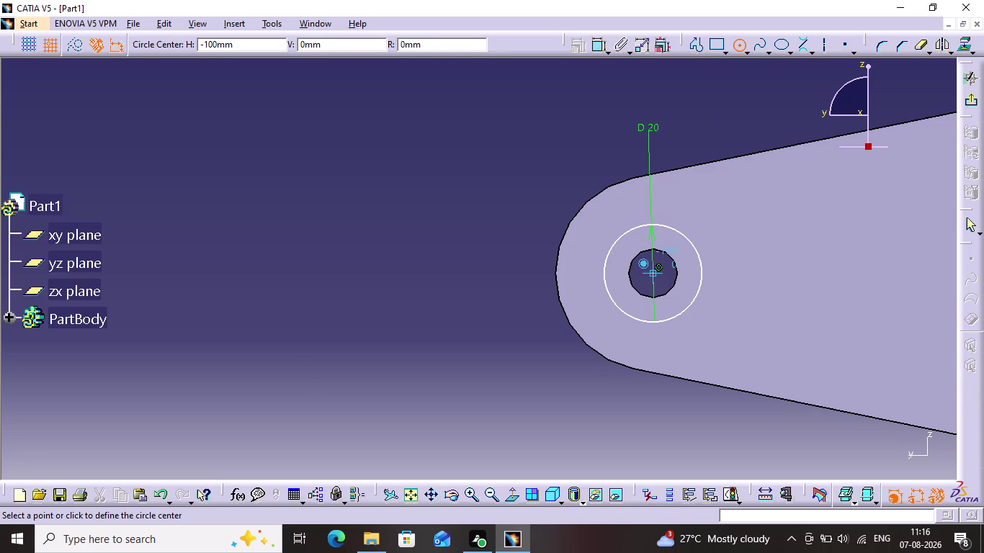
click(709, 219)
click(595, 51)
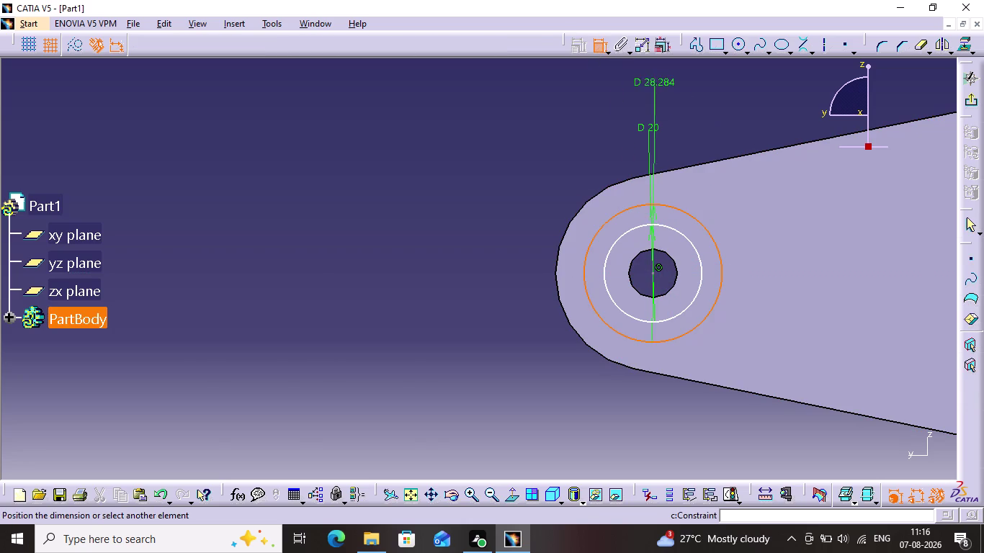
click(698, 123)
double_click(702, 120)
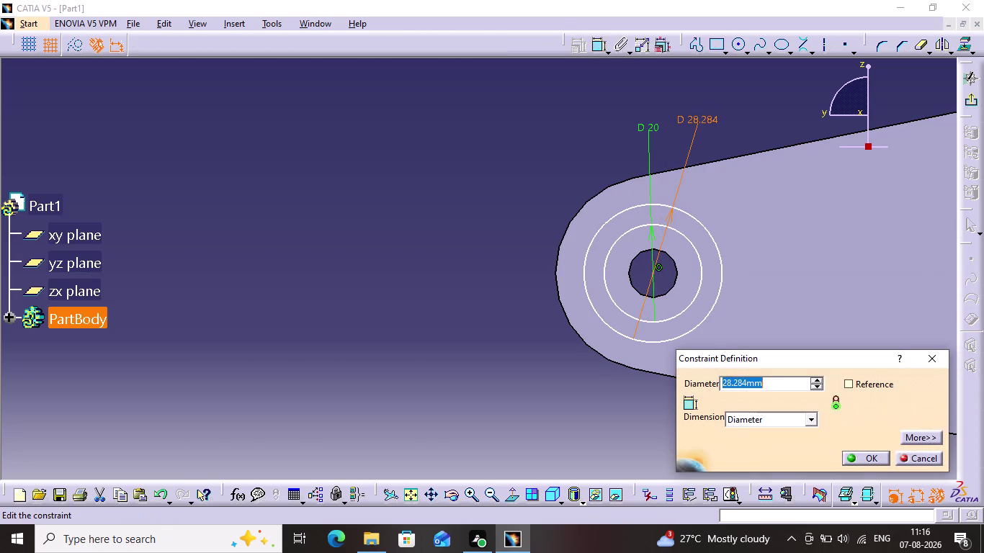
text(10)
key(Return)
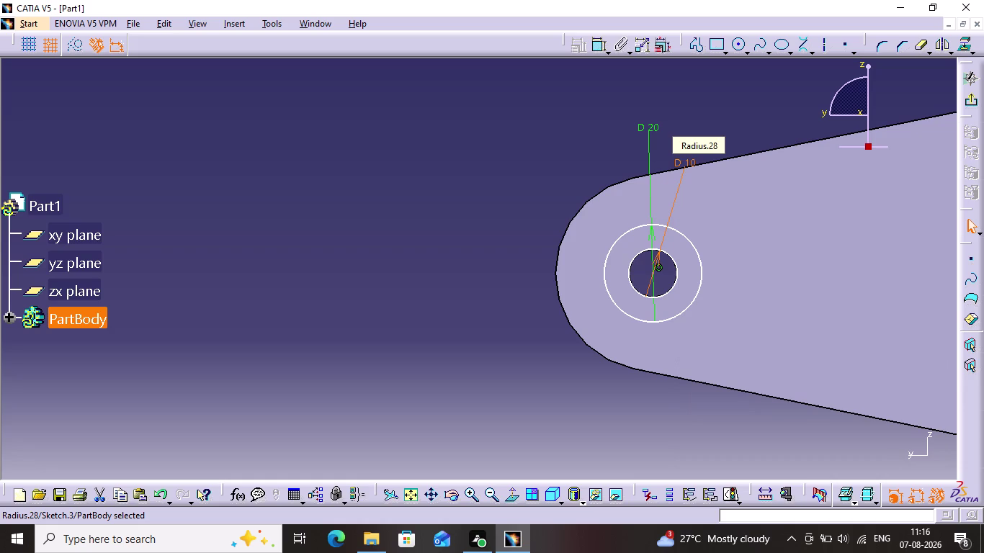
click(738, 125)
middle_drag(706, 234, 225, 134)
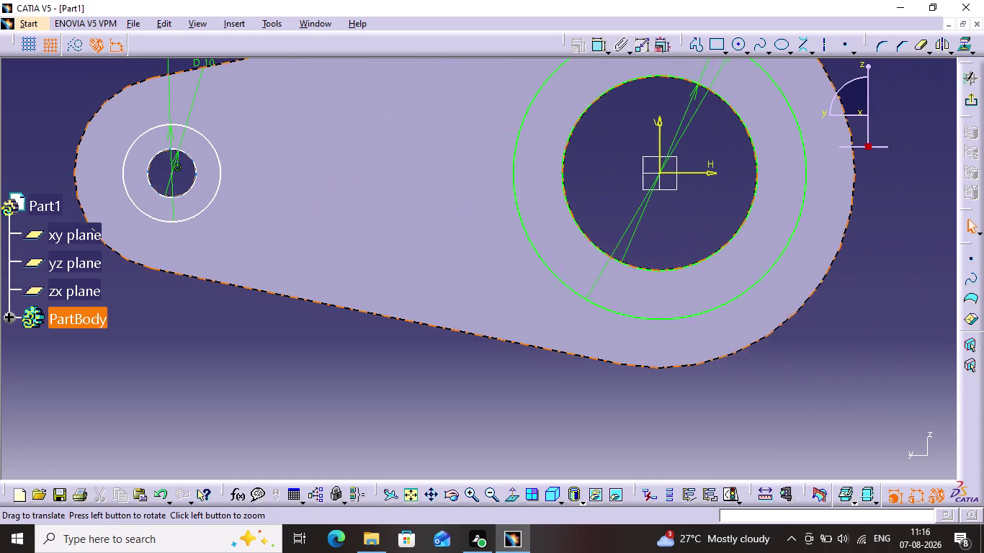
middle_drag(225, 134, 248, 139)
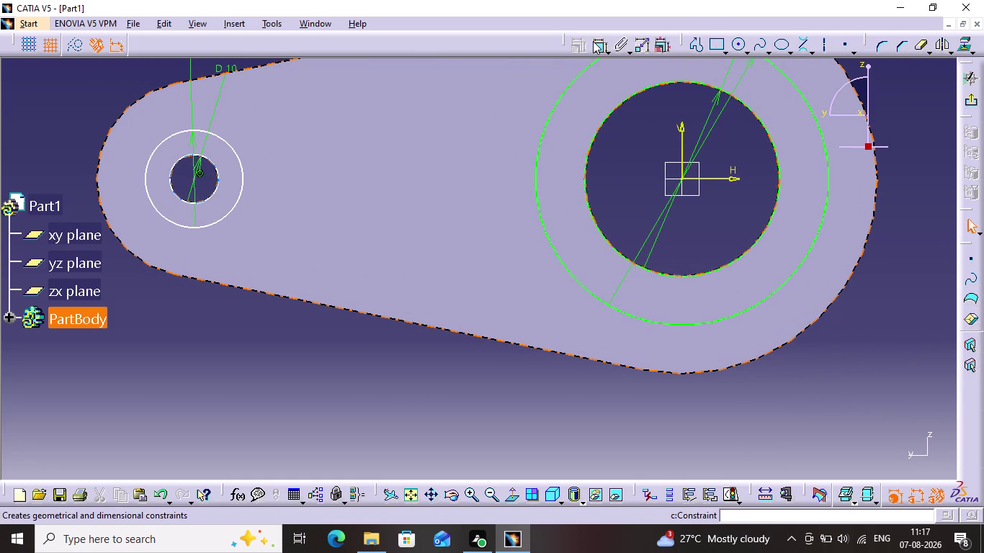
click(593, 41)
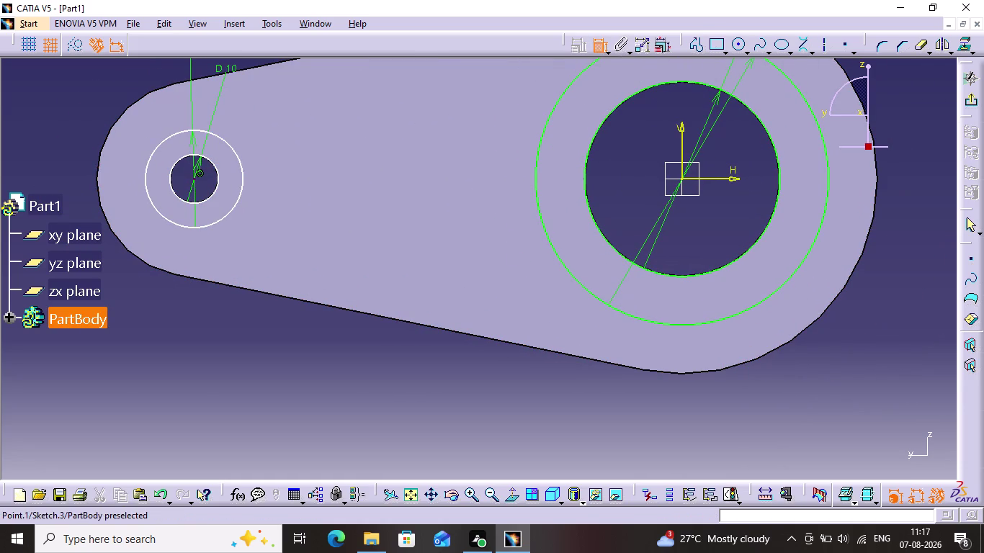
Dimension the two hub centres 100 mm apart and exit the sketch.
click(196, 180)
click(684, 177)
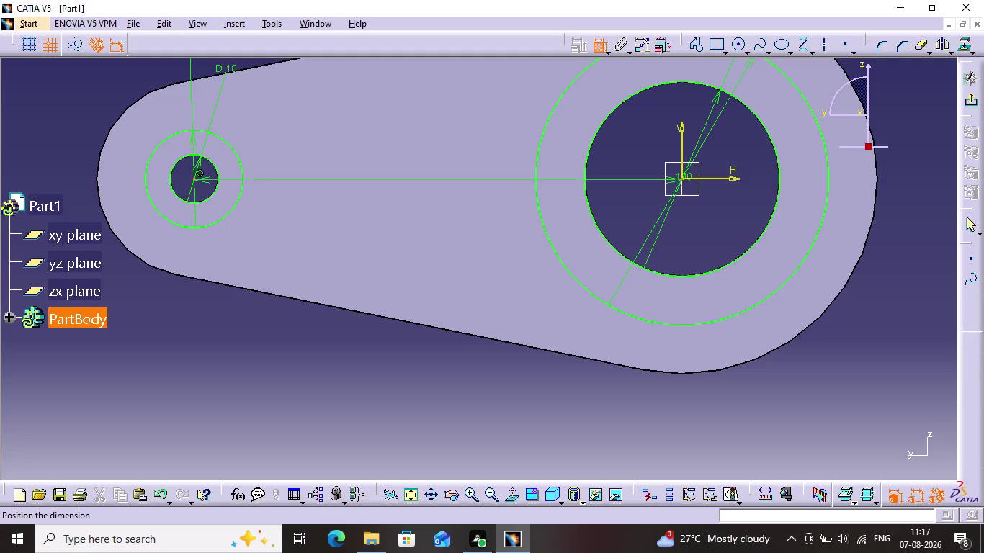
click(434, 377)
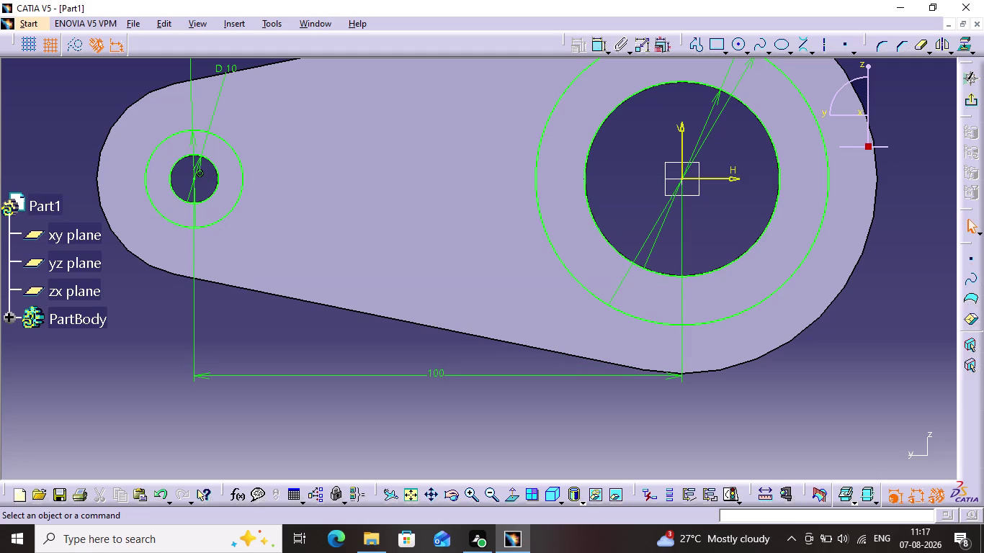
click(570, 414)
click(967, 102)
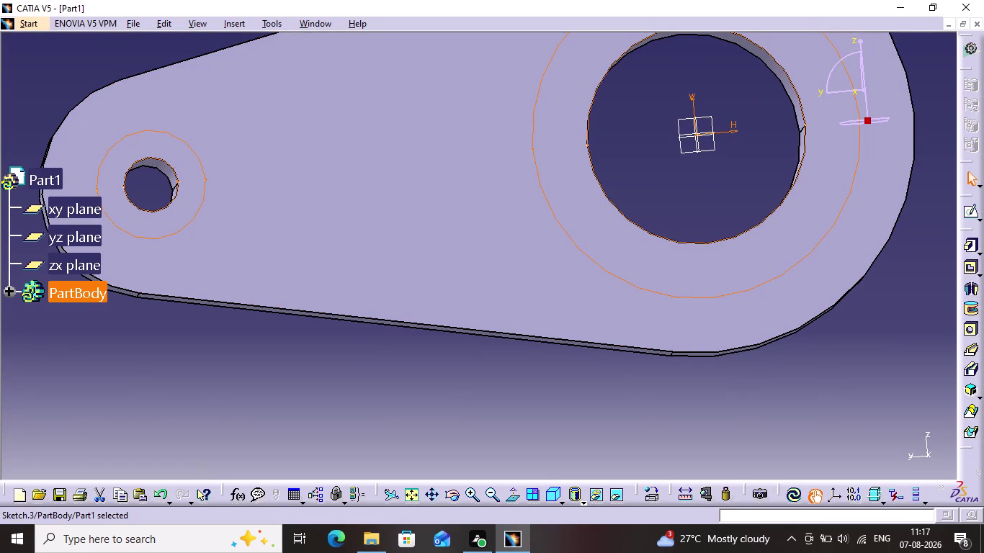
Orbit the part to view Sketch.3 and the plate edge-on from the side.
click(454, 494)
drag(715, 290, 423, 351)
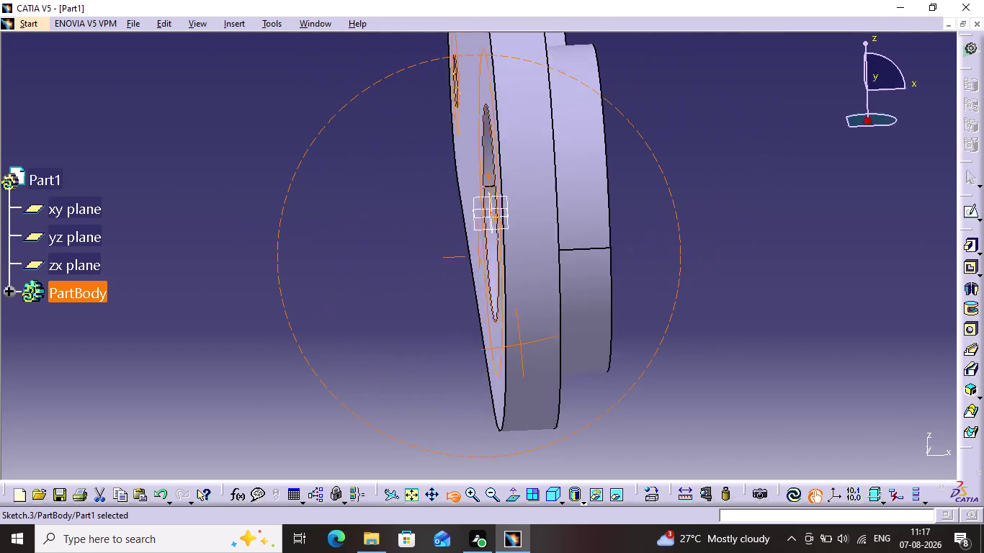
drag(423, 350, 425, 356)
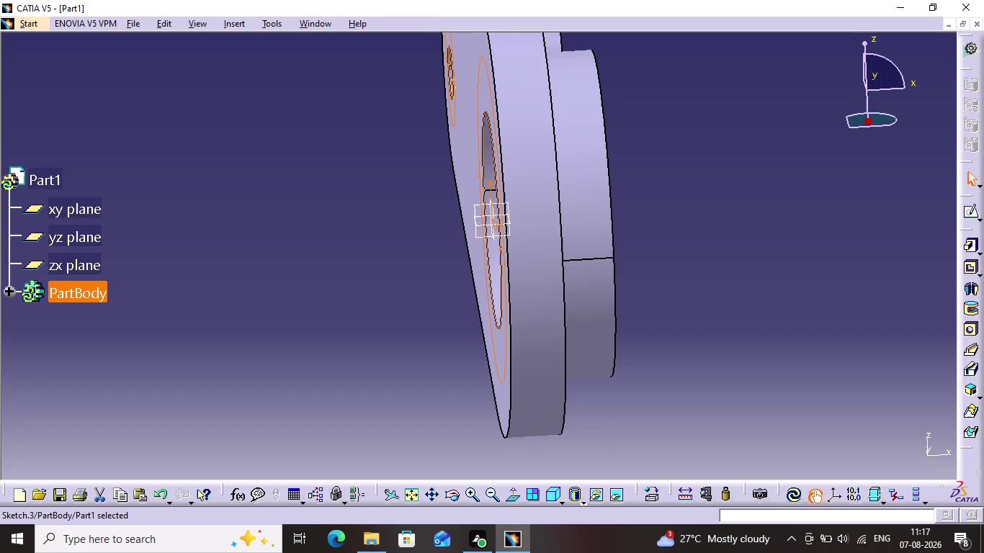
click(968, 247)
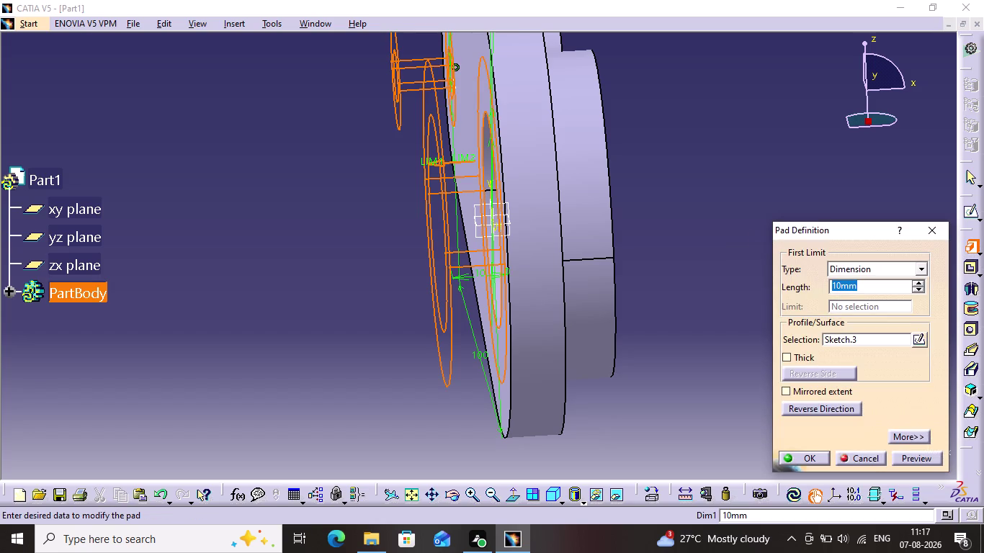
Pad Sketch.3 to a 40 mm length, previewing it before confirming.
key(4)
key(0)
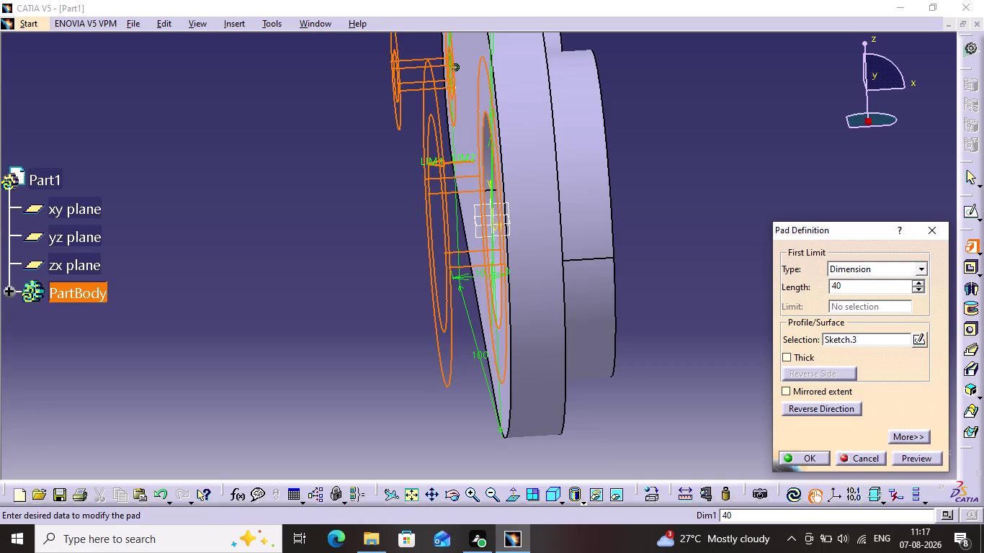
click(931, 447)
click(928, 457)
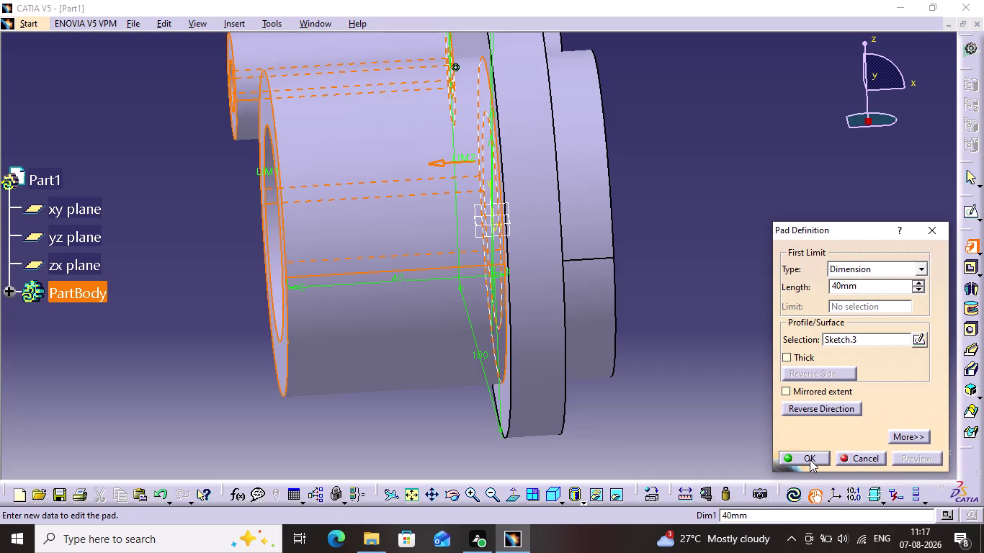
click(810, 457)
click(681, 314)
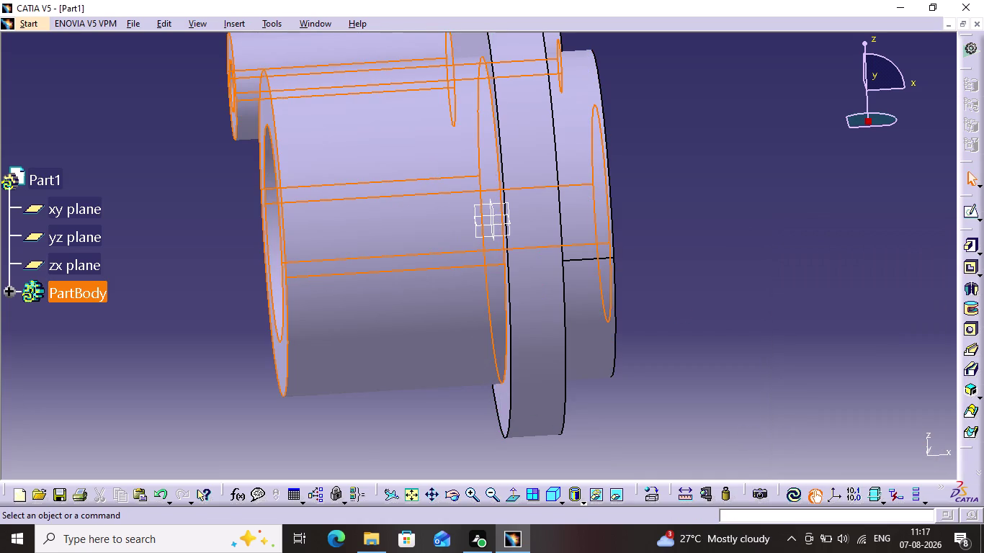
click(550, 306)
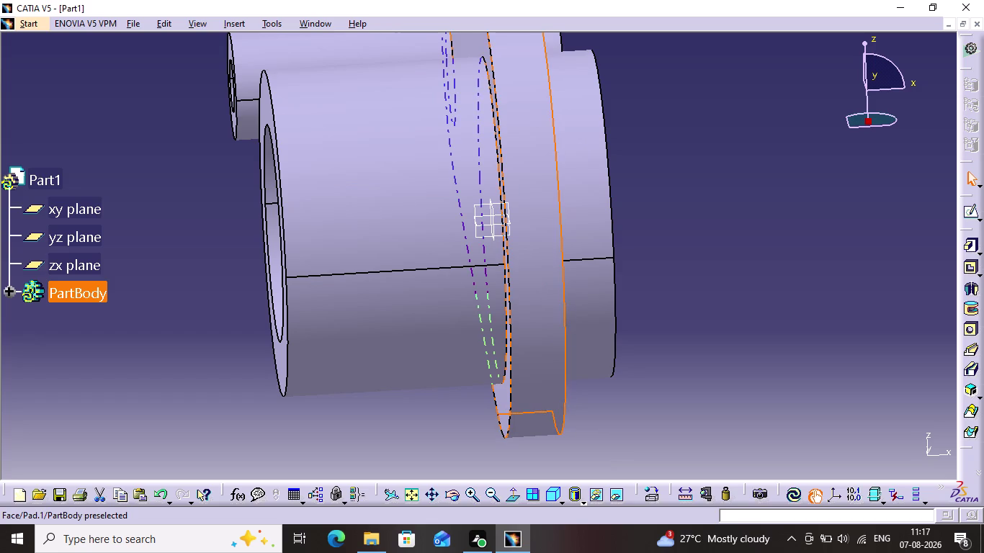
Expand PartBody to list Pad.1–Pad.3 and both pockets, select Pad.1, and open Insert.
scroll(down, 3)
scroll(down, 3)
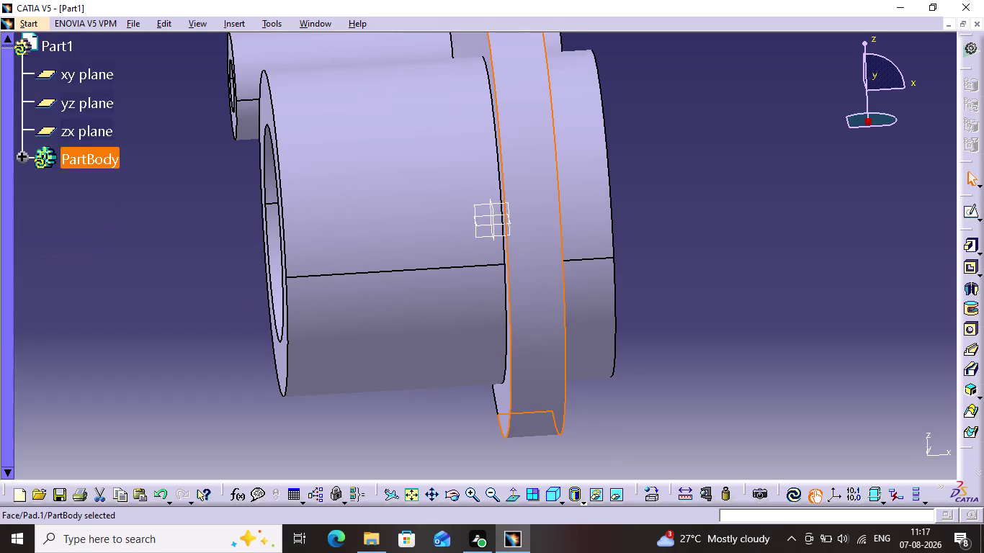
scroll(up, 3)
scroll(down, 3)
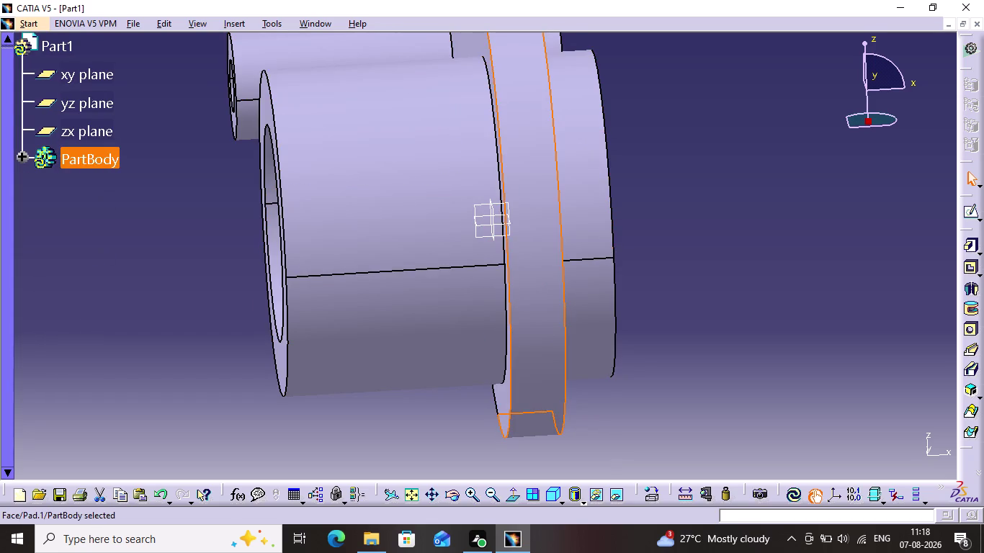
click(27, 155)
click(23, 157)
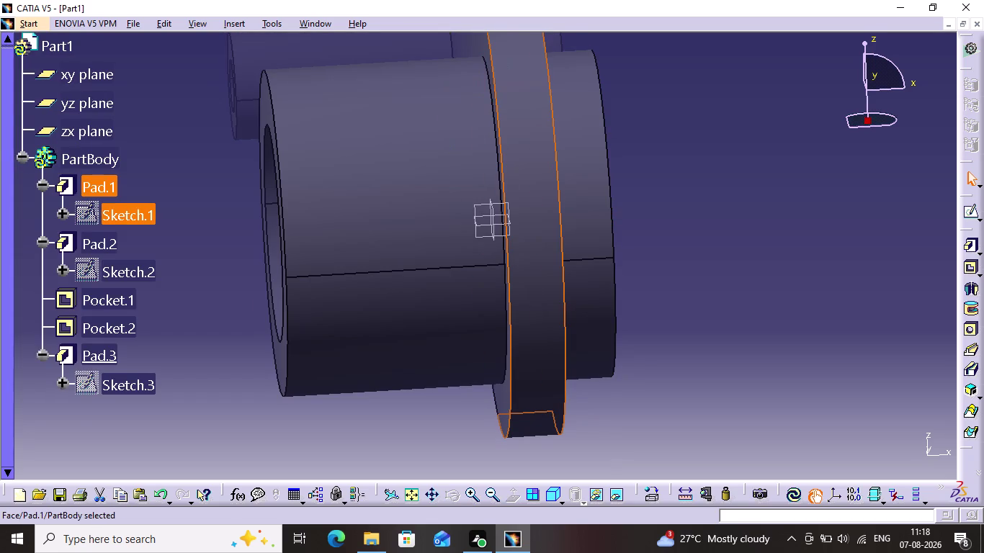
click(98, 195)
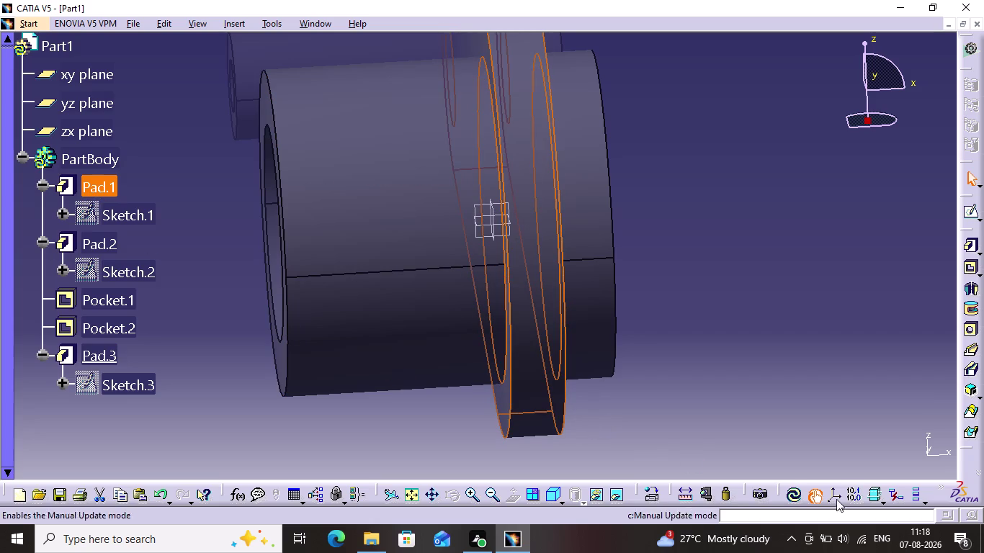
click(929, 446)
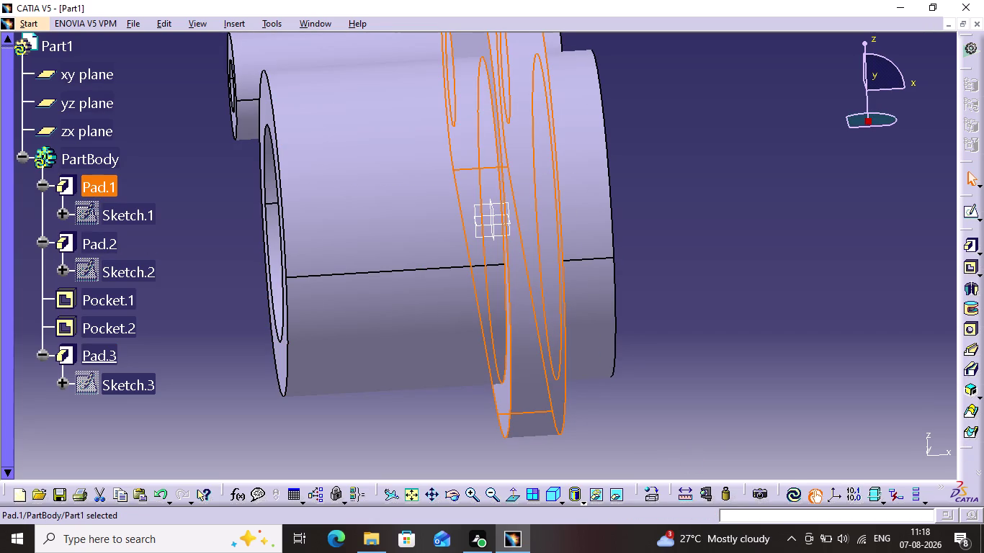
click(244, 19)
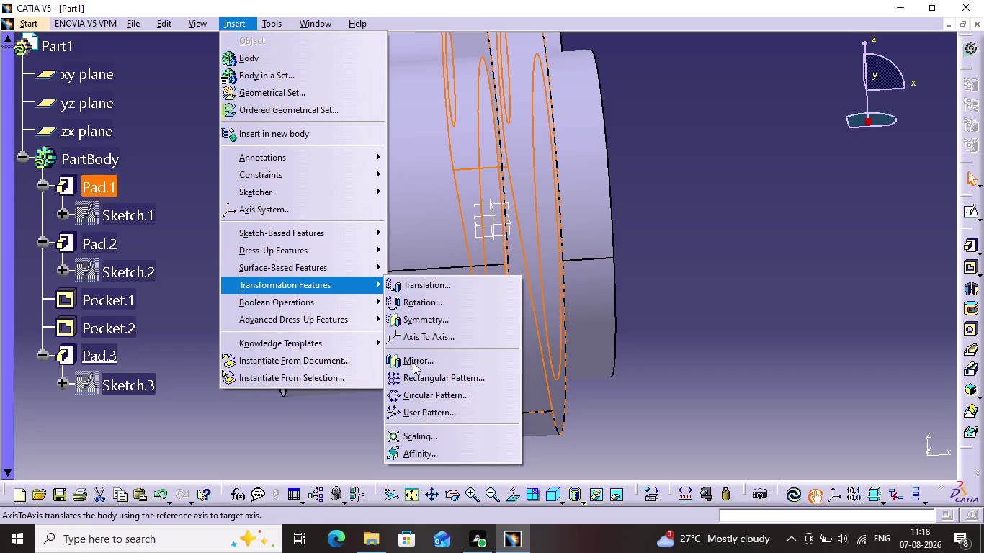
Try mirroring the pad about the yz plane, then cancel the mirror.
click(413, 362)
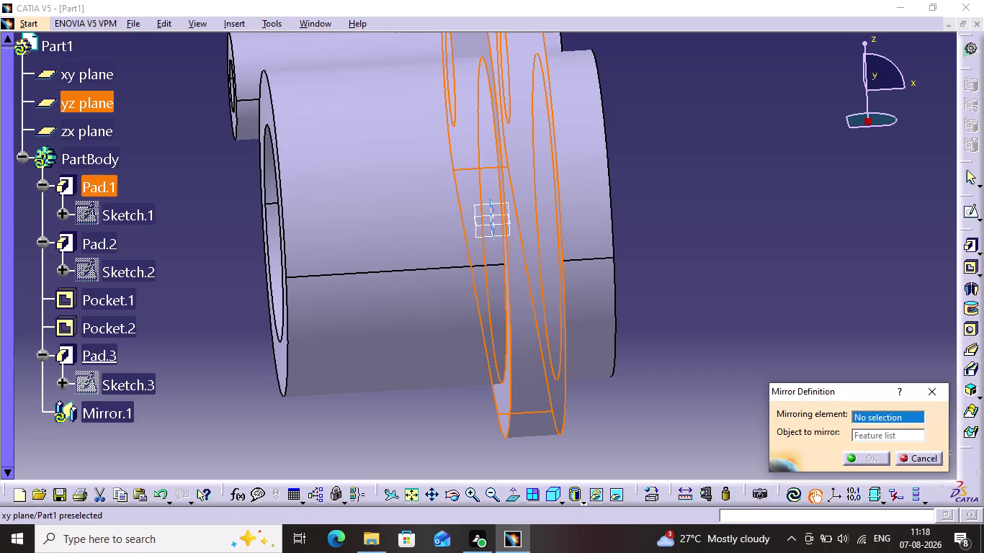
click(490, 217)
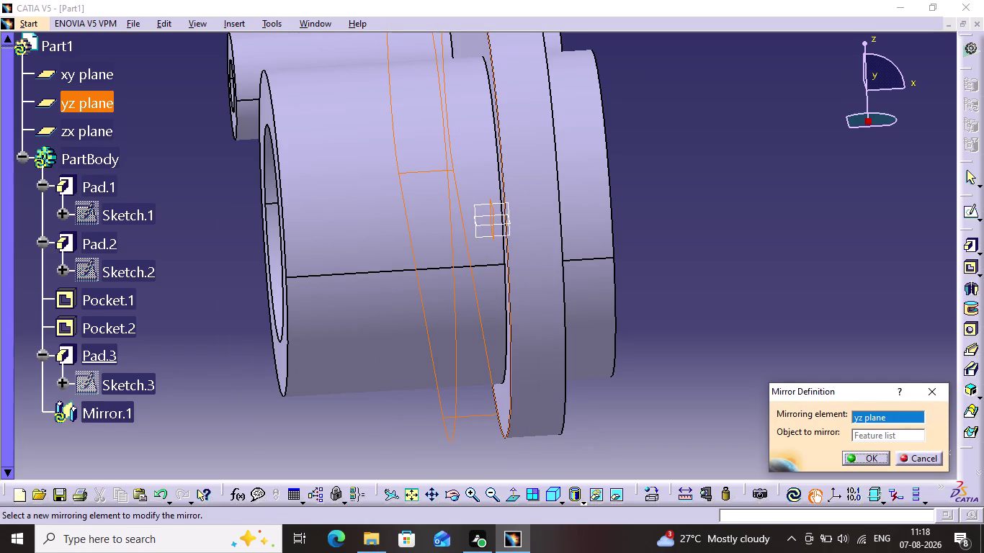
double_click(869, 432)
click(890, 420)
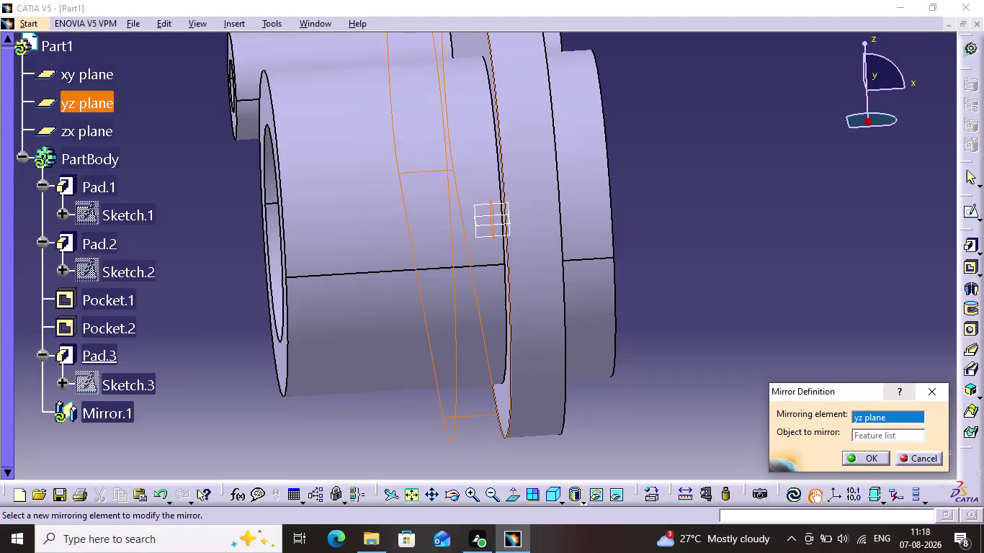
click(939, 393)
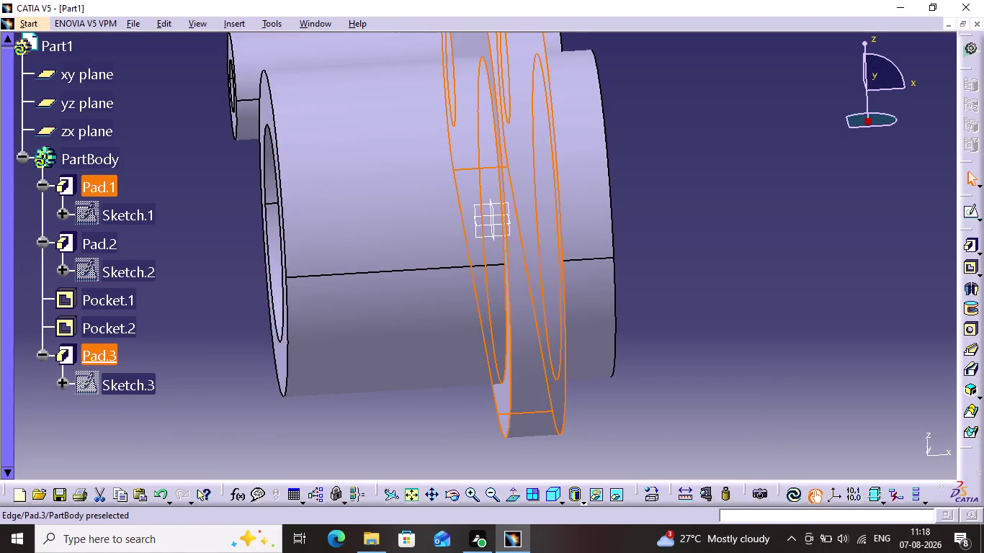
Pick the boss end face, clear the selection and start a new sketch.
click(279, 350)
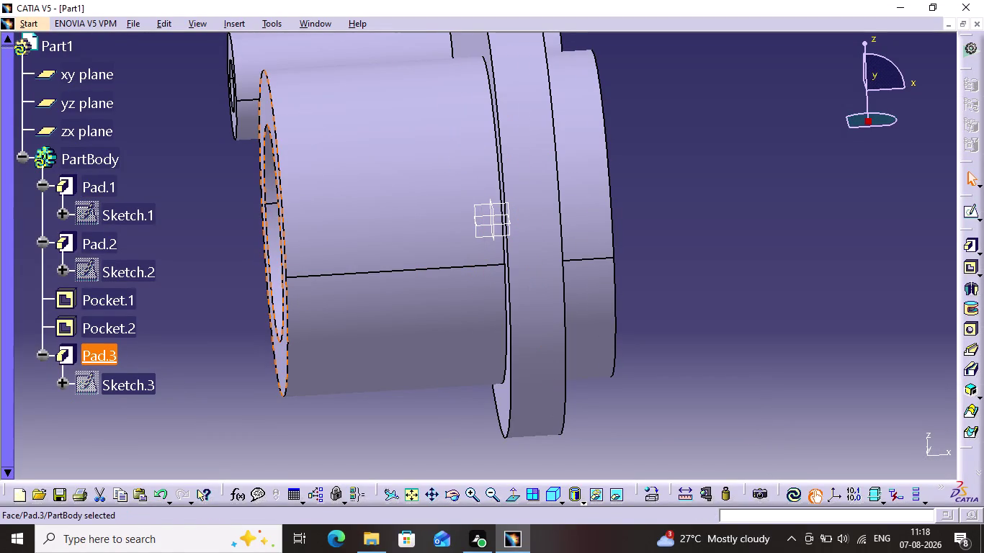
click(803, 186)
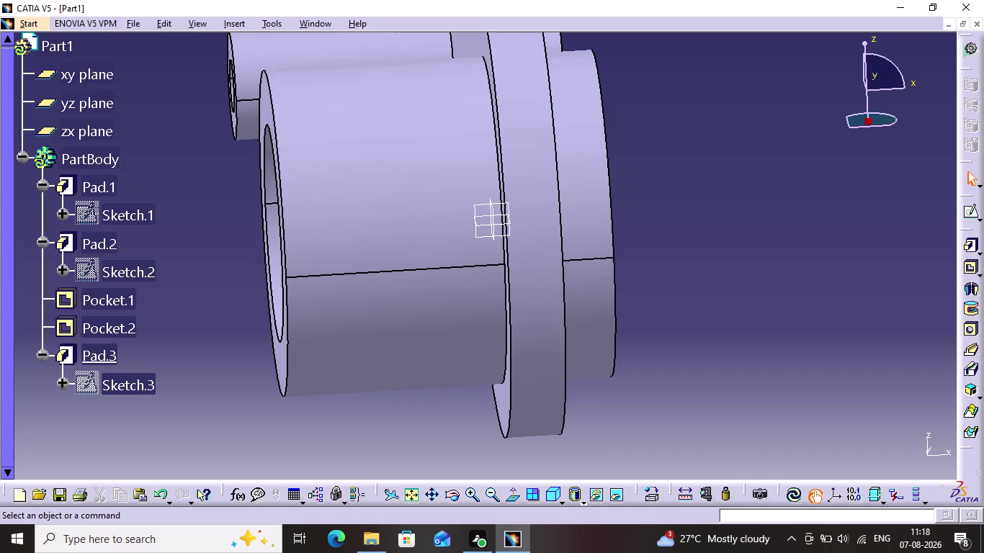
click(969, 214)
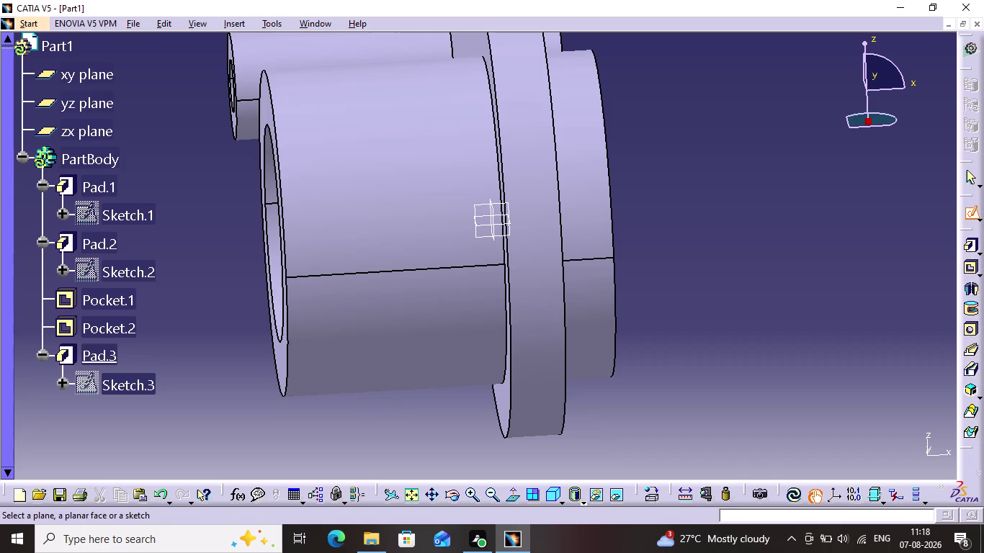
Rotate the part and choose the lever's flat face as the Sketch.4 support.
middle_drag(293, 364, 346, 351)
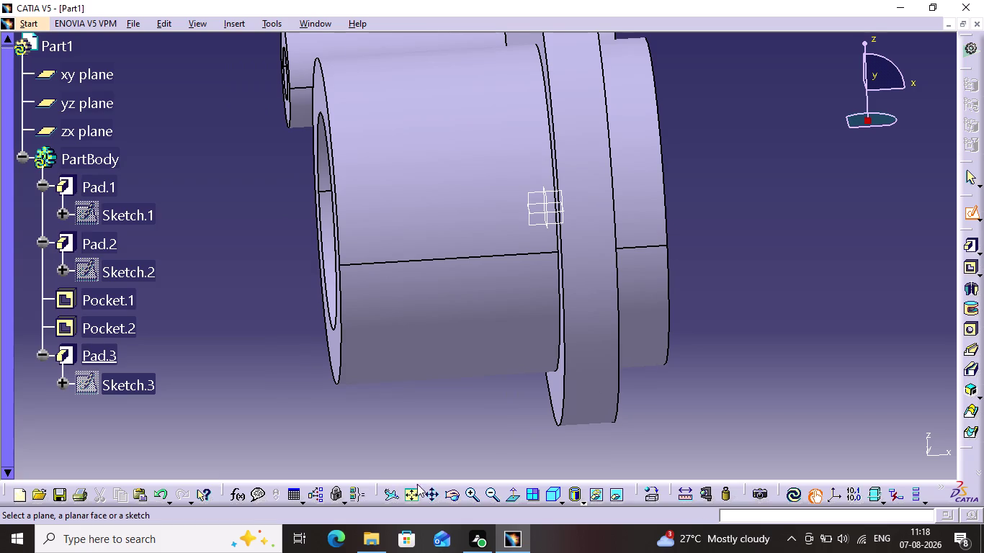
click(448, 492)
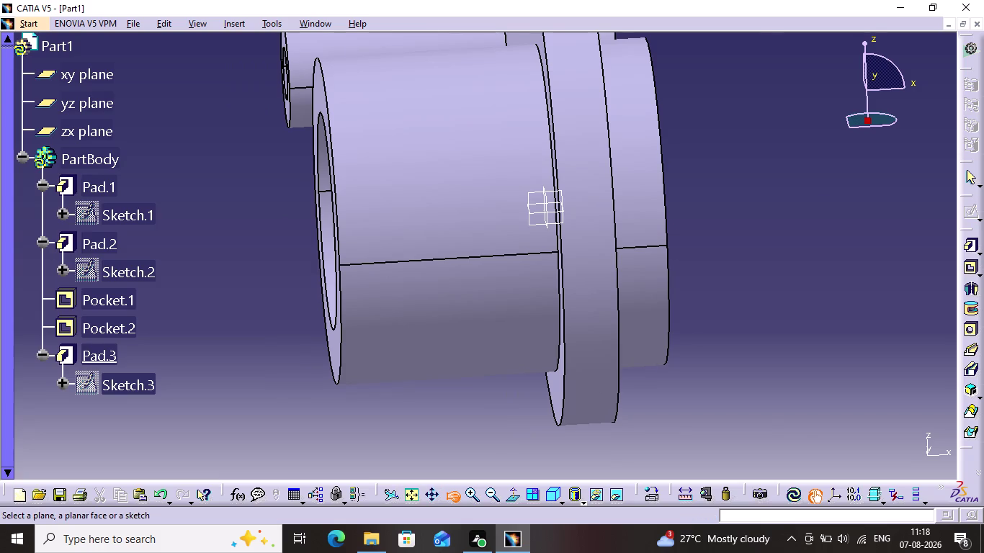
middle_drag(203, 397, 265, 412)
drag(254, 394, 394, 361)
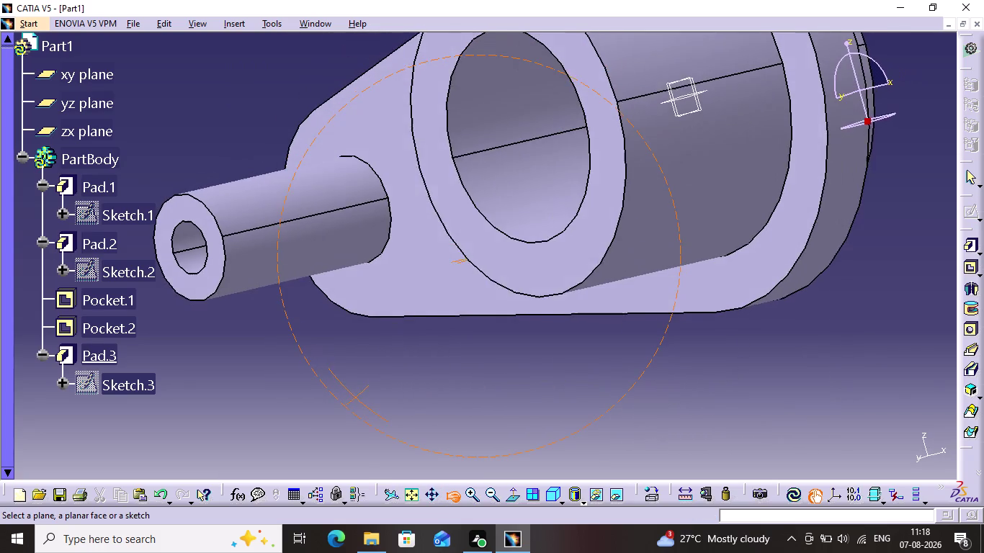
drag(393, 361, 394, 367)
click(529, 287)
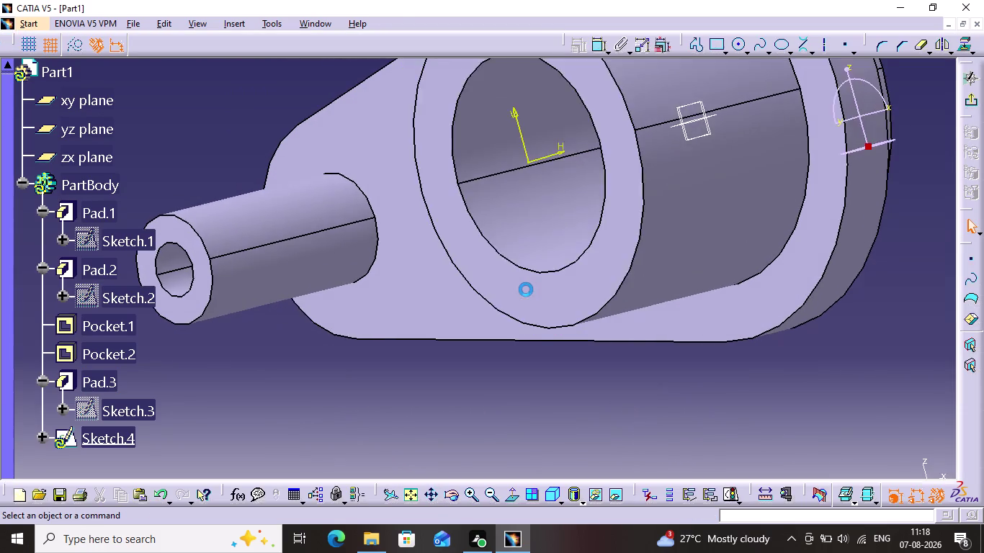
Pan the sketch view to frame the lever outline with the large hub centred.
middle_drag(320, 390, 597, 429)
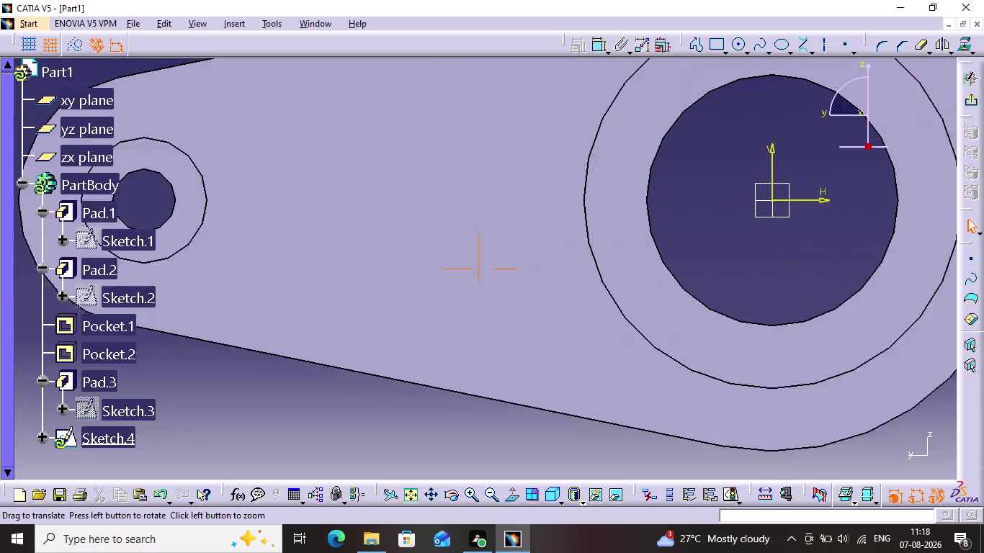
middle_drag(597, 429, 522, 444)
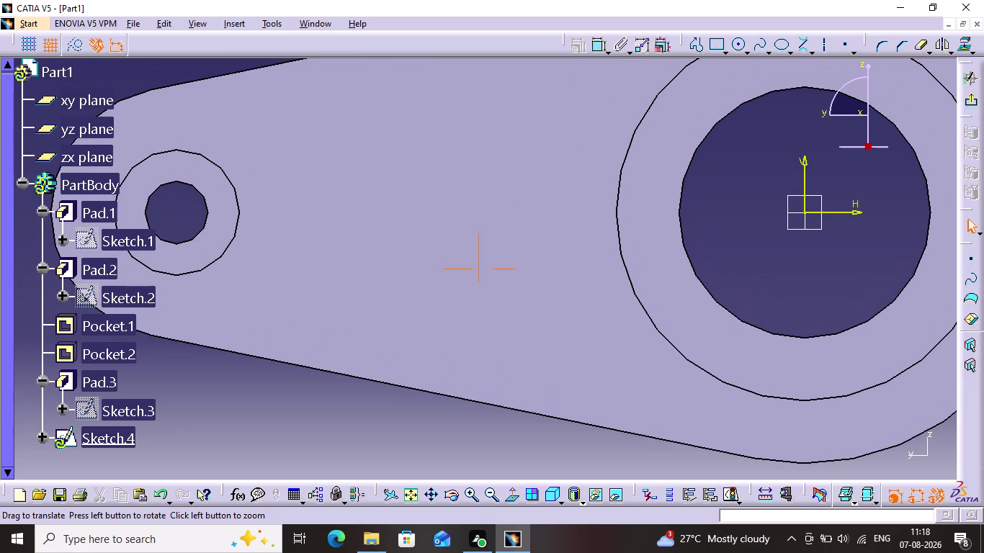
middle_drag(523, 444, 519, 457)
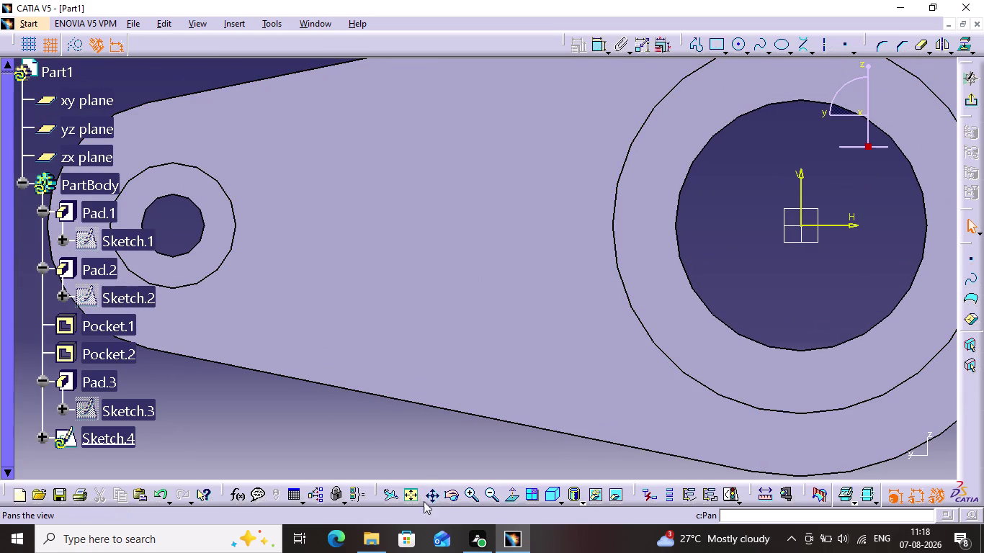
Draw two circles on the large hub centre, one at its outer edge, one outside the bore ring.
click(419, 500)
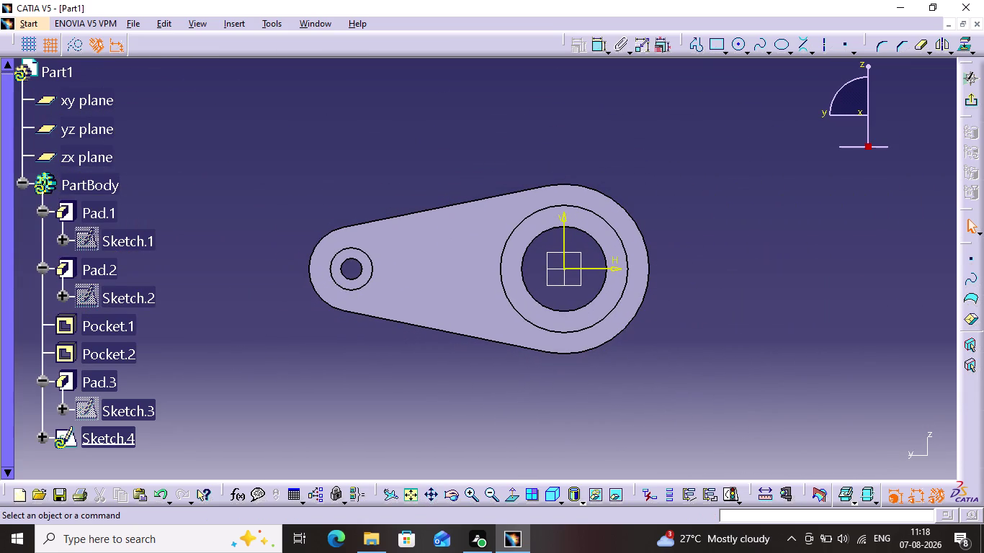
click(735, 48)
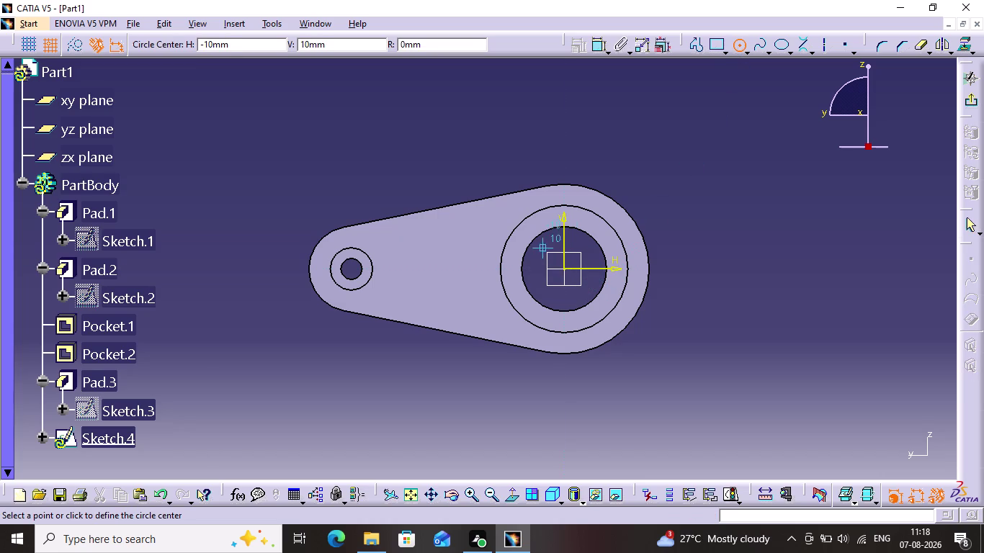
click(567, 268)
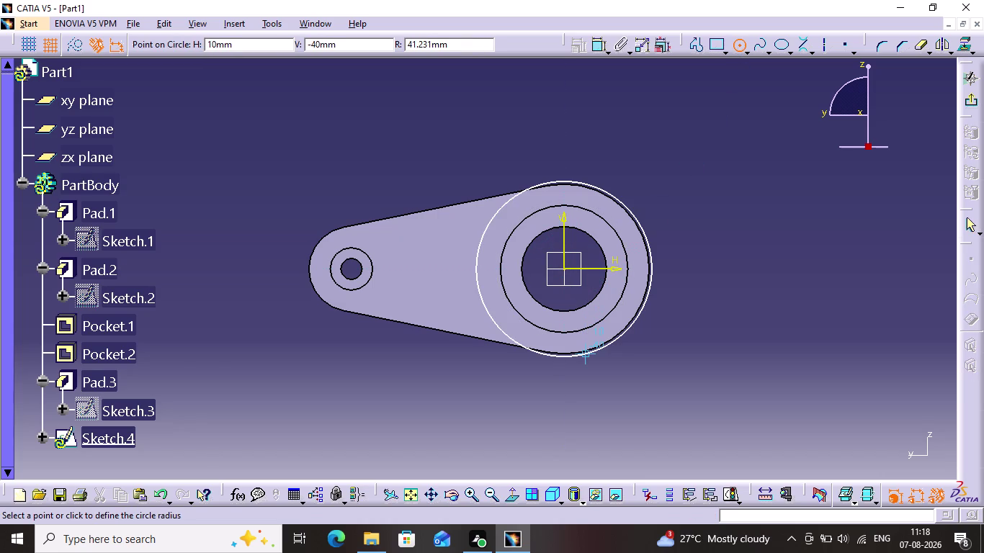
click(585, 349)
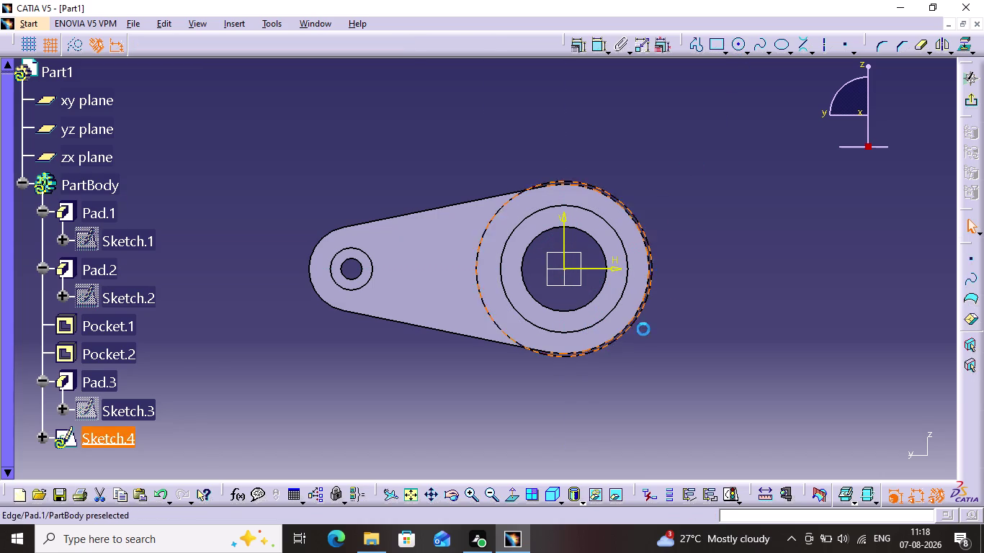
click(742, 41)
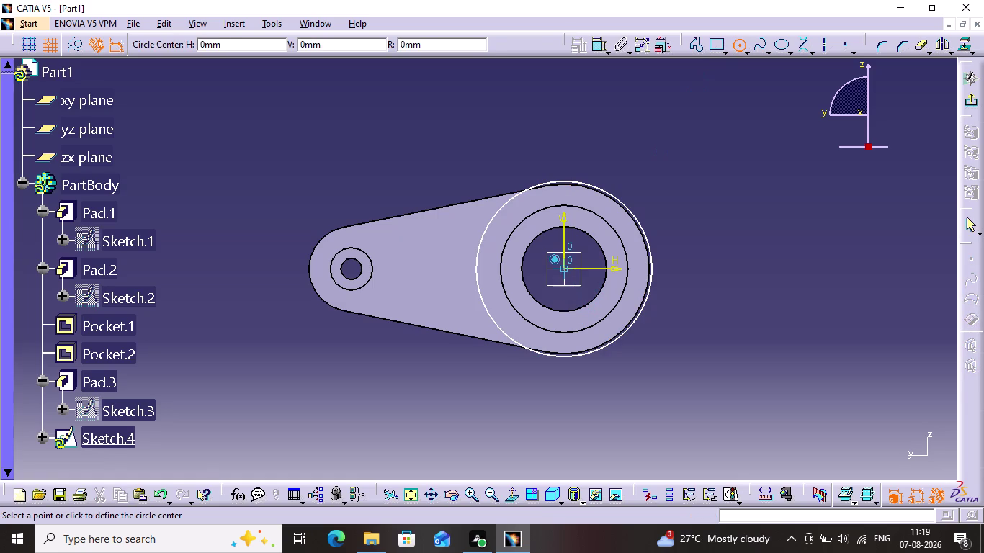
click(564, 271)
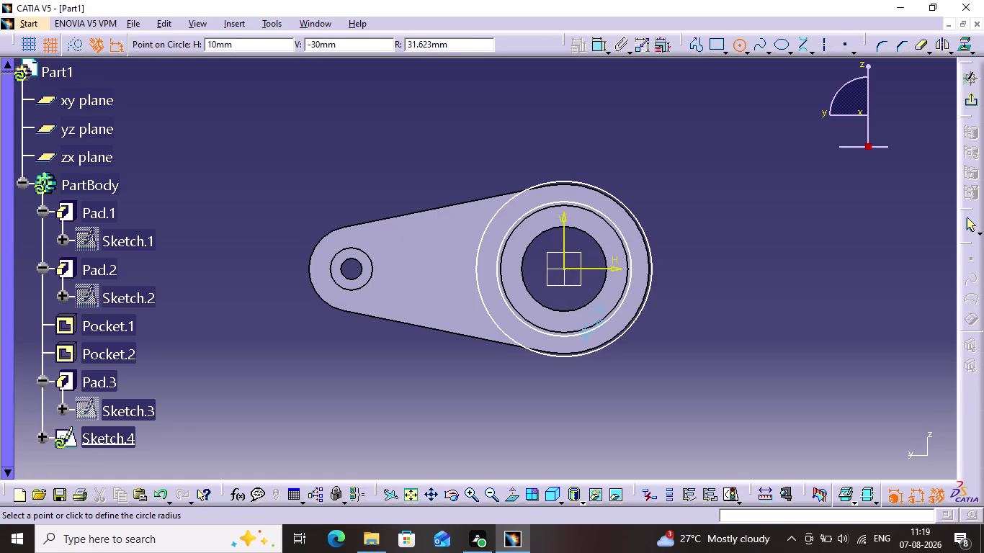
click(589, 328)
click(705, 206)
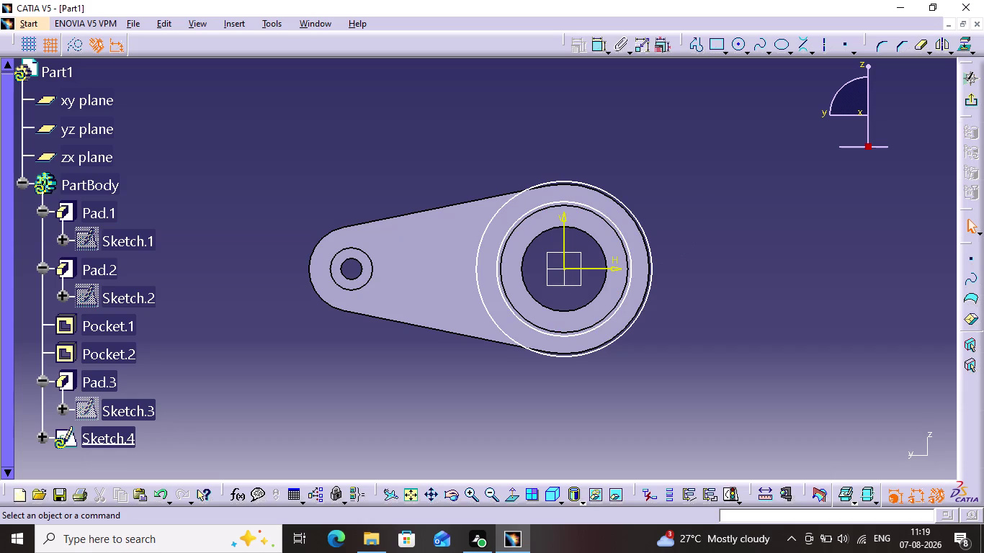
Add a diameter dimension of about 82.5 mm to the outer hub circle.
click(596, 49)
click(603, 189)
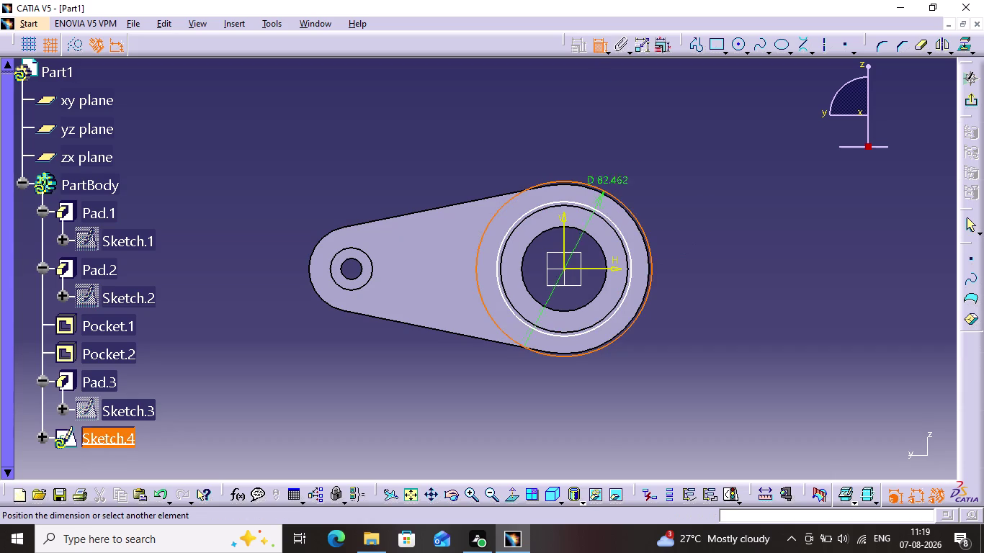
click(633, 145)
double_click(636, 142)
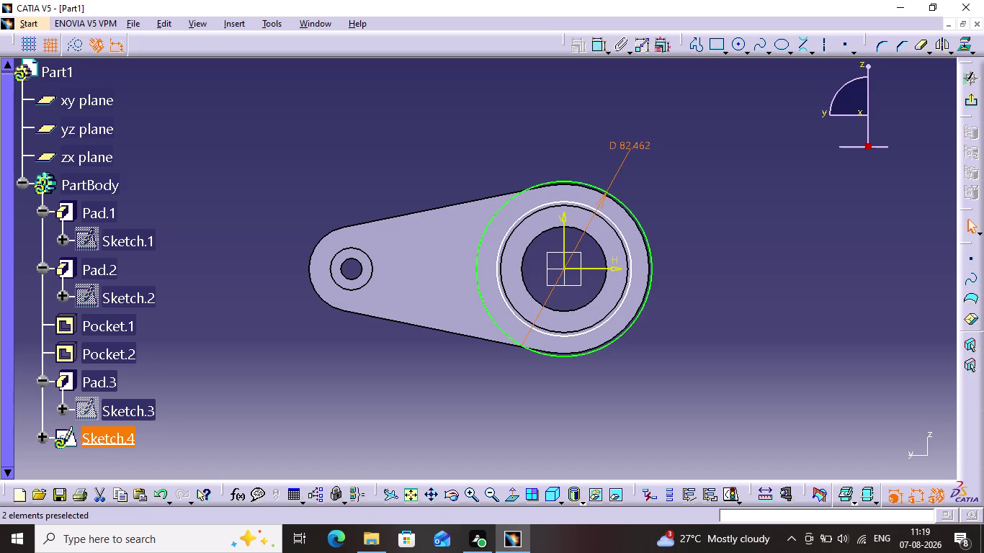
Change the outer hub circle's diameter to 80 mm.
double_click(643, 149)
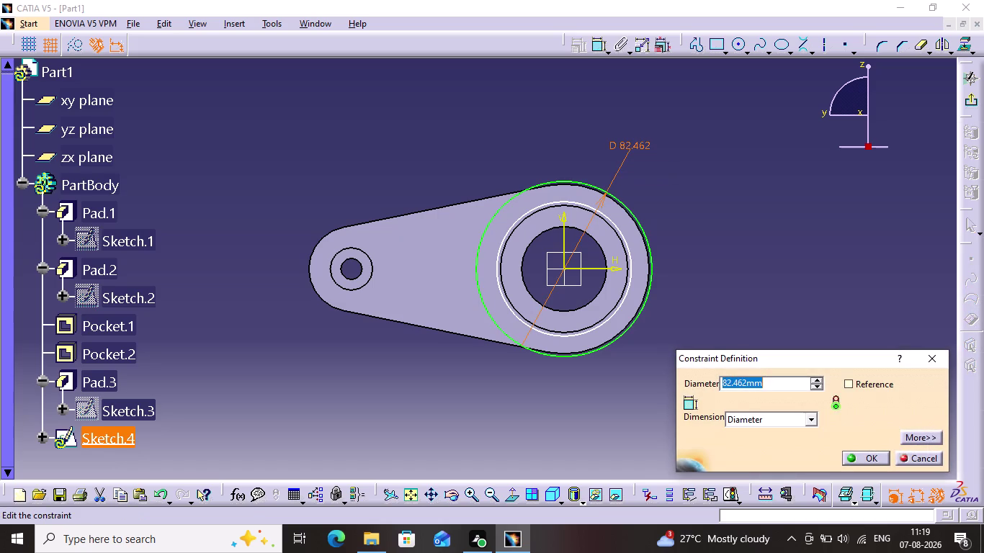
text(80)
key(Return)
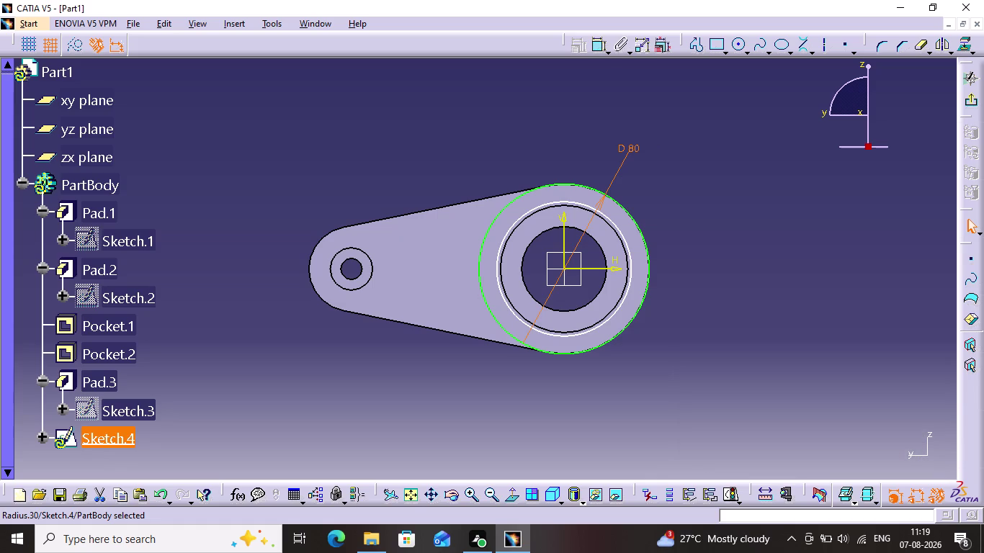
Dimension the inner hub circle and set its diameter to 60 mm.
click(596, 56)
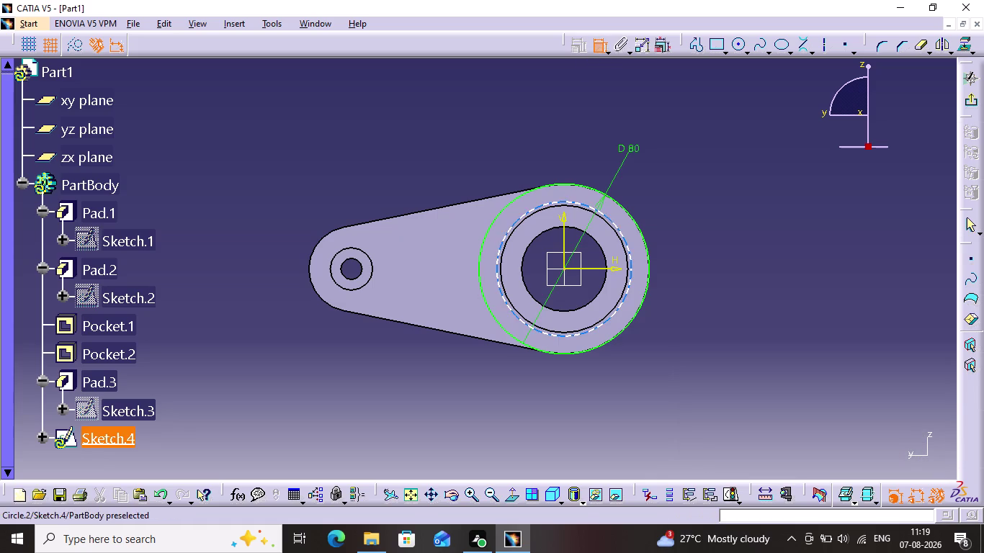
click(580, 205)
click(552, 106)
double_click(553, 101)
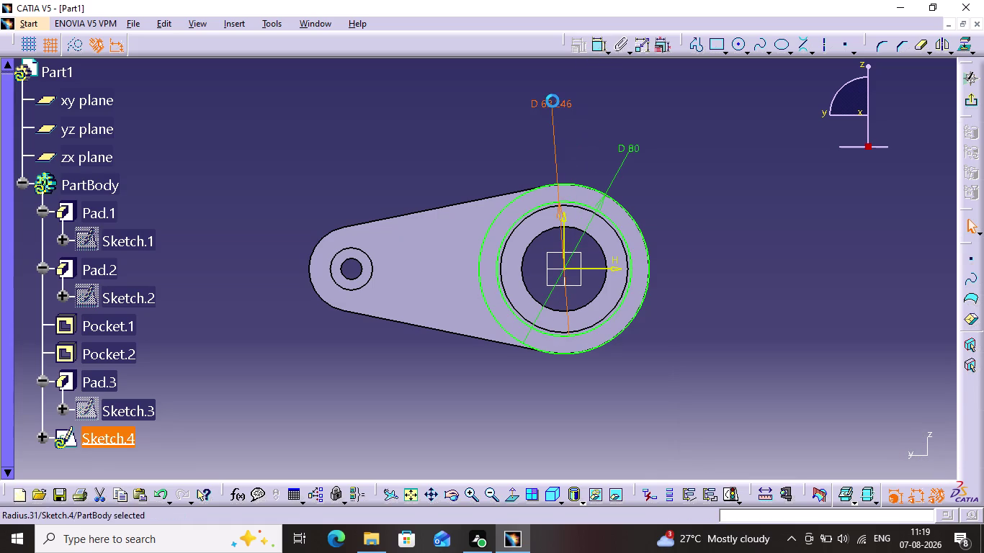
text(60)
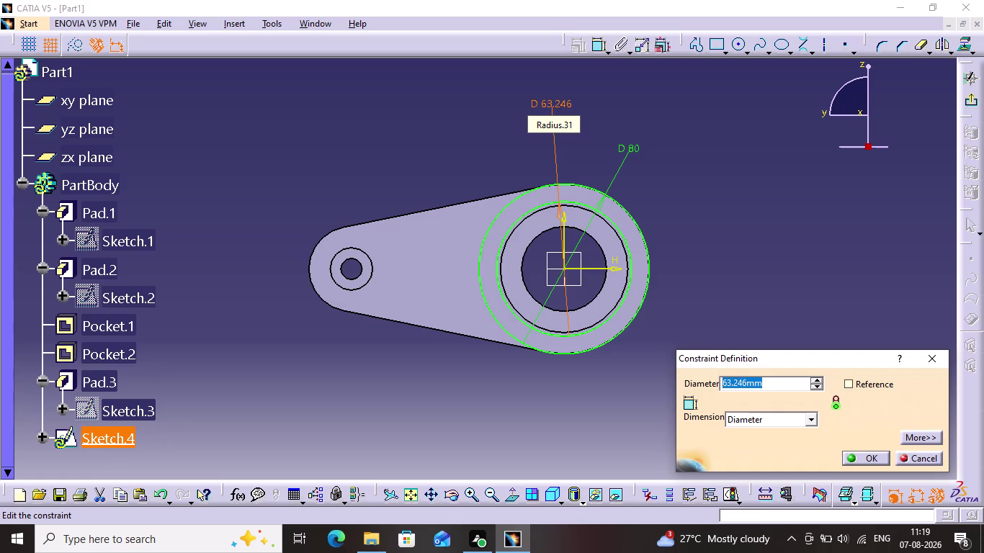
key(Return)
click(744, 136)
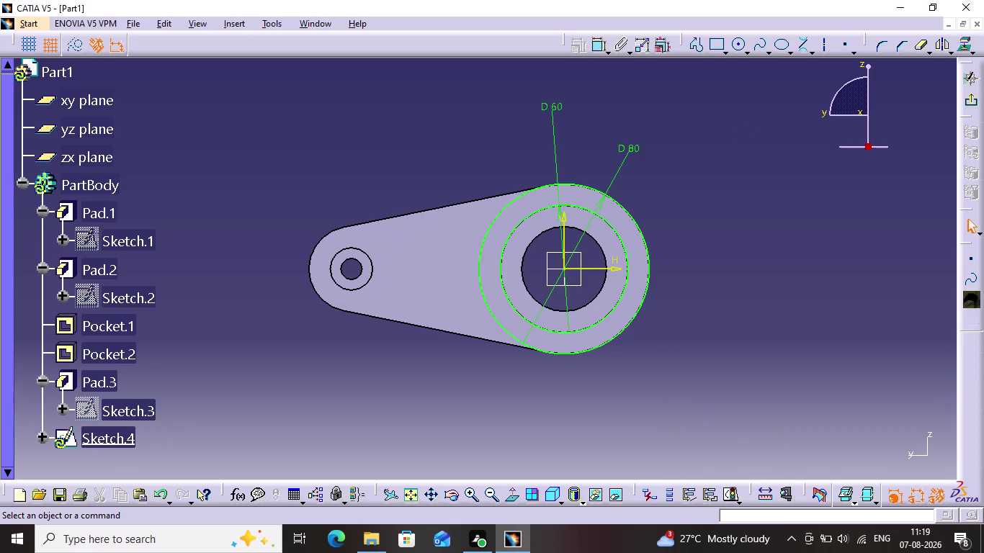
click(738, 43)
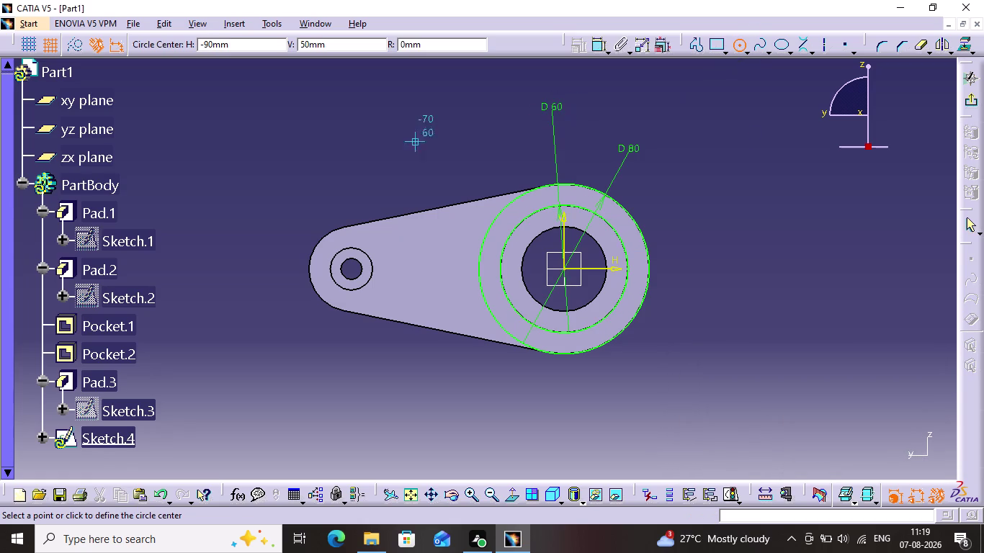
Draw a circle on the small hole centre and dimension it D 40.
click(351, 267)
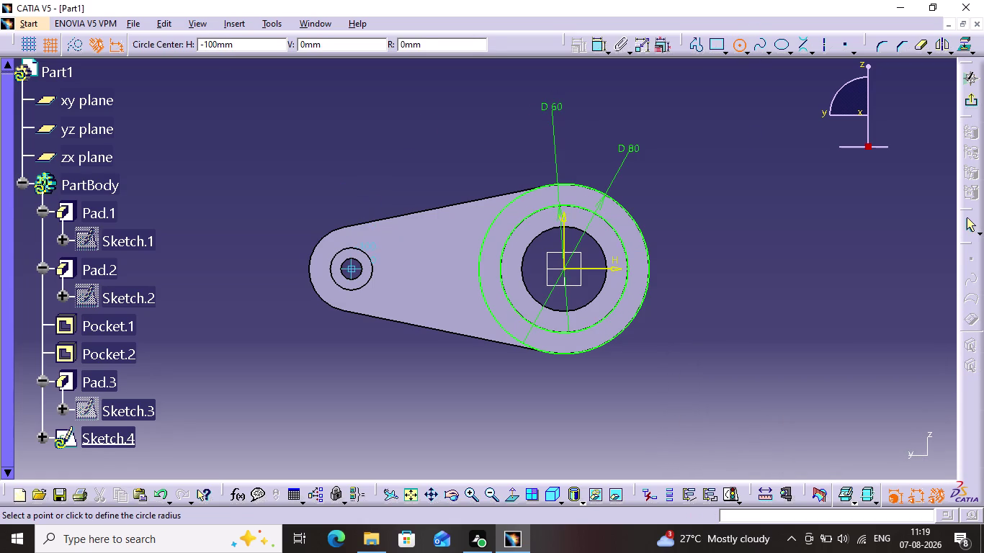
click(346, 308)
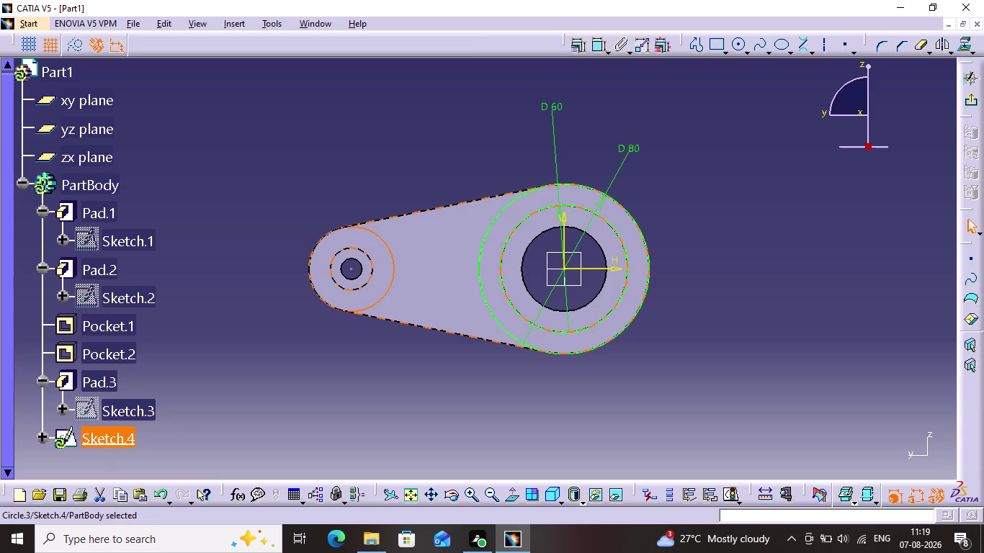
click(595, 47)
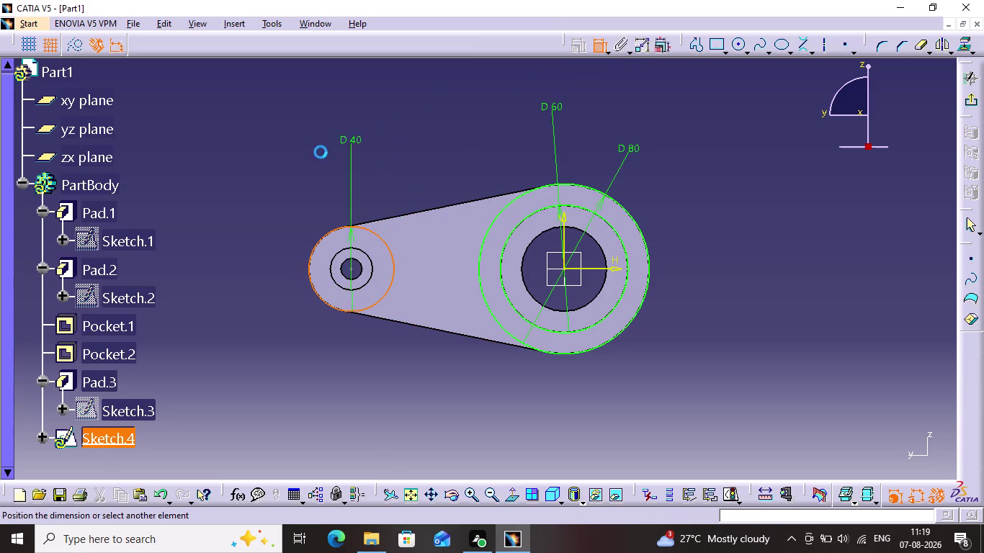
click(308, 156)
click(405, 119)
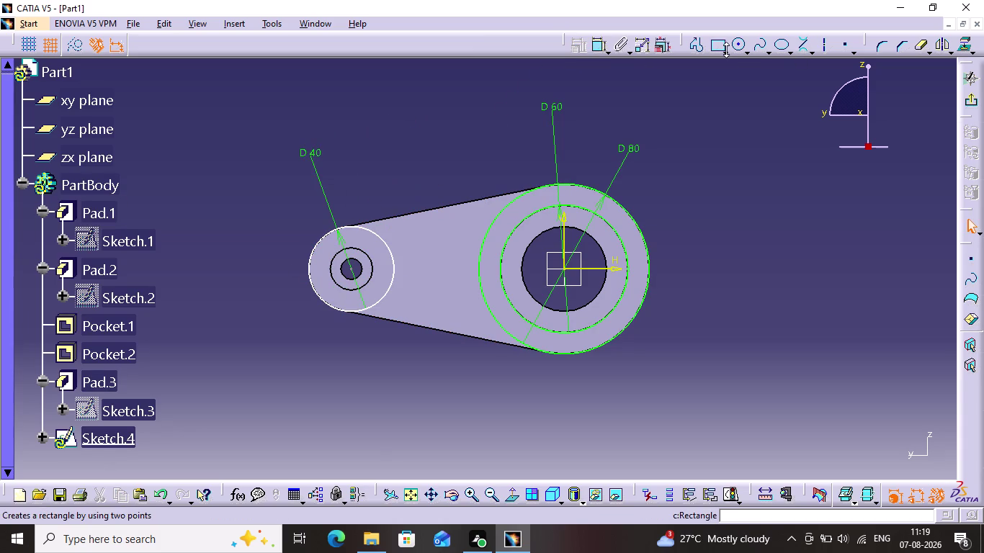
Draw a smaller concentric circle at the small hole and dimension it D 20.
click(738, 50)
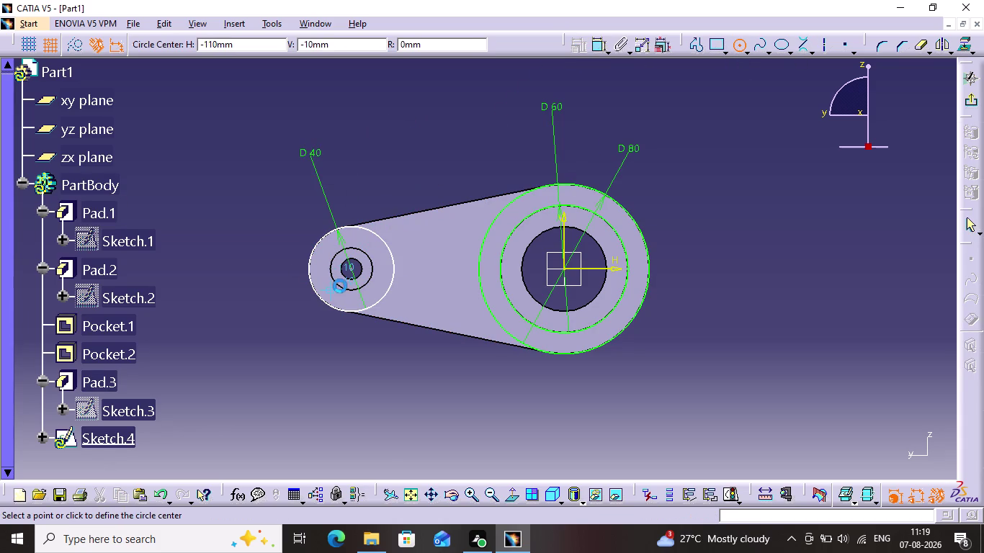
click(348, 271)
click(352, 283)
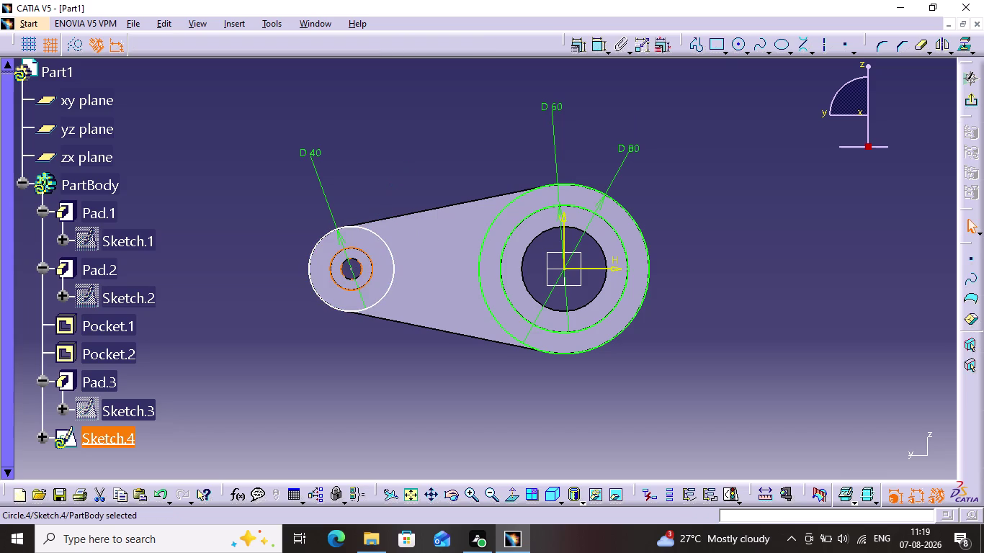
click(410, 148)
click(596, 52)
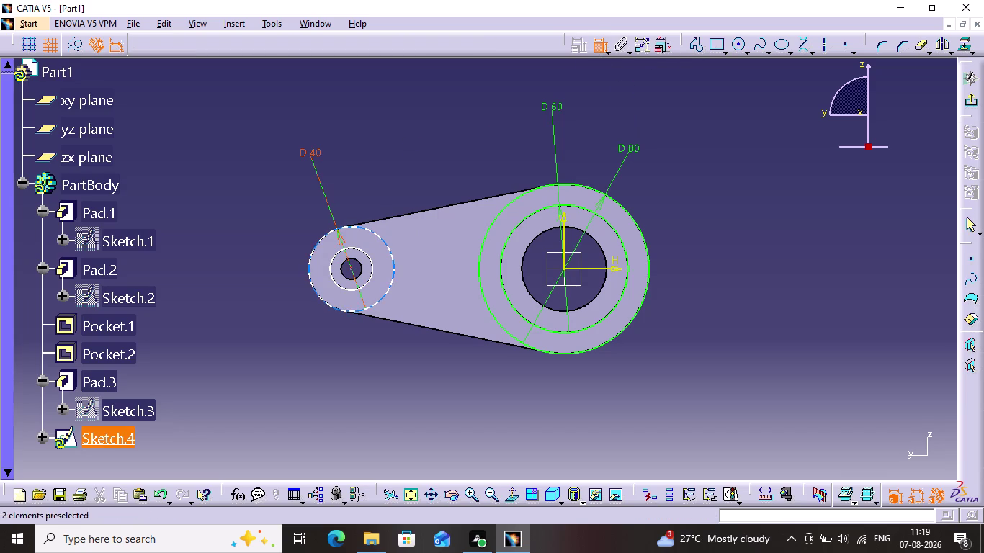
click(345, 243)
click(414, 149)
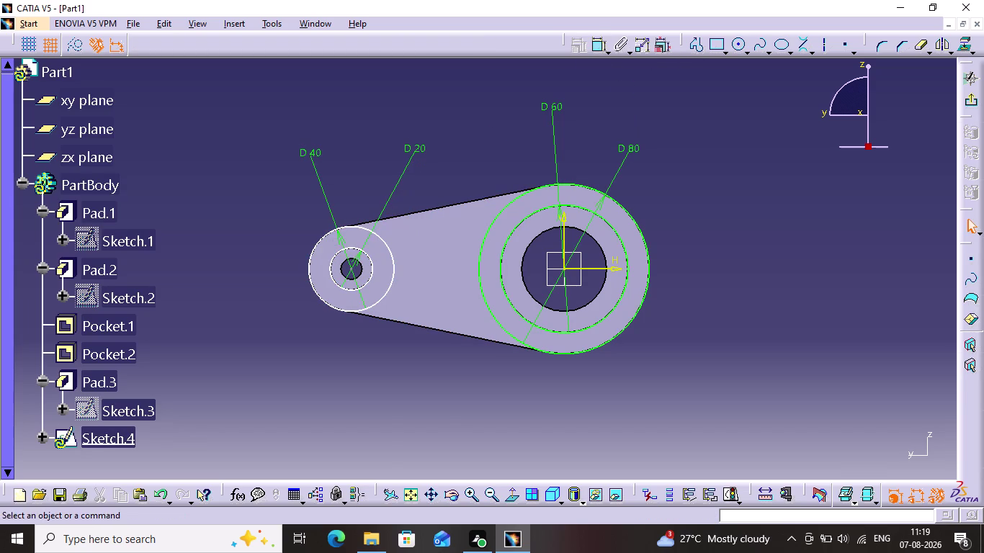
click(594, 45)
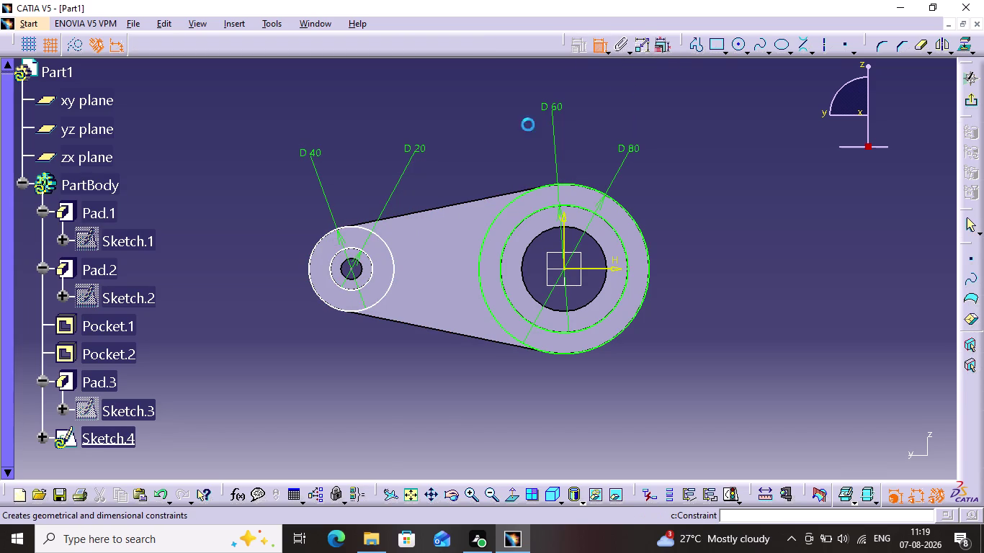
click(349, 268)
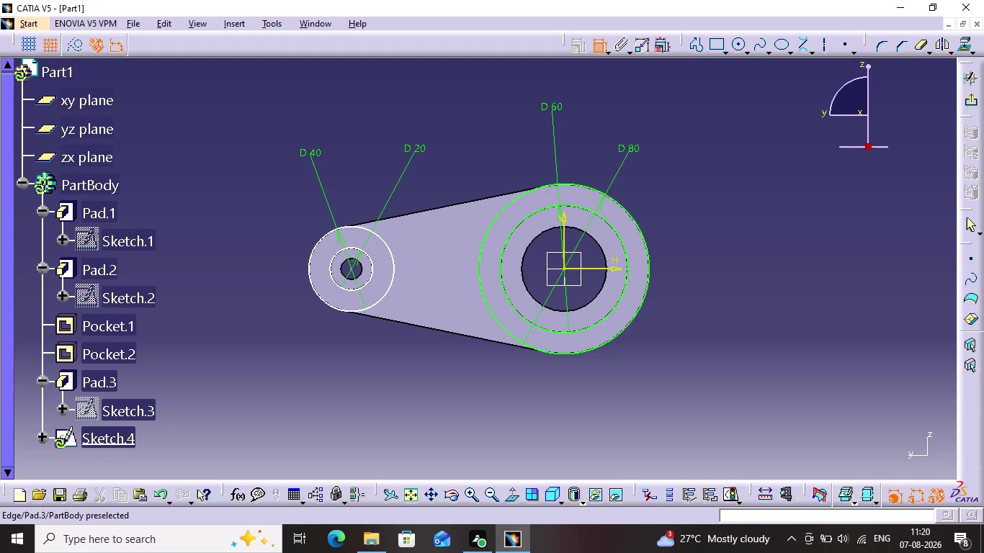
Dimension the 100 mm centre distance between the small end and the hub.
click(353, 268)
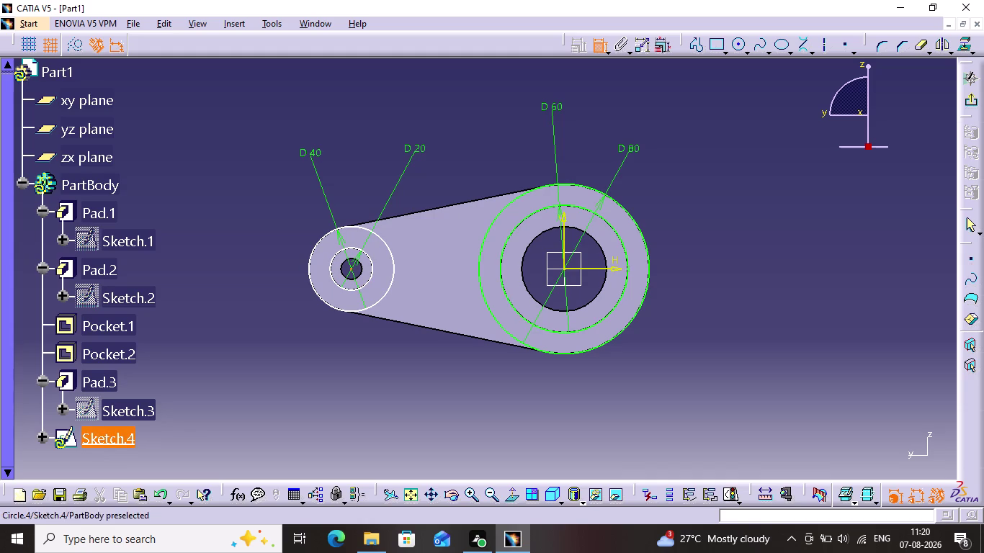
click(565, 268)
click(480, 389)
click(779, 321)
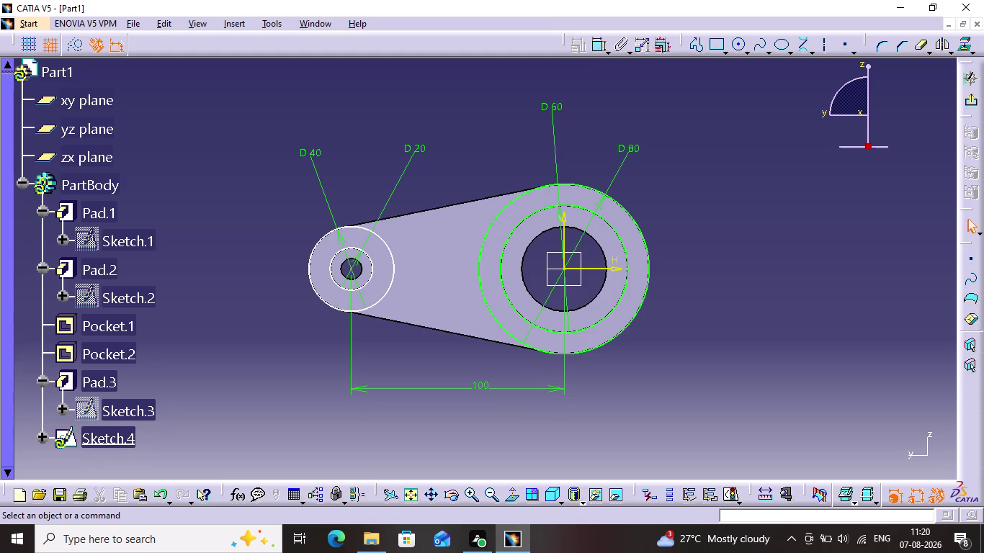
Make the small inner circle coincident with the bore edge and delete the D 20 dimension.
right_click(355, 288)
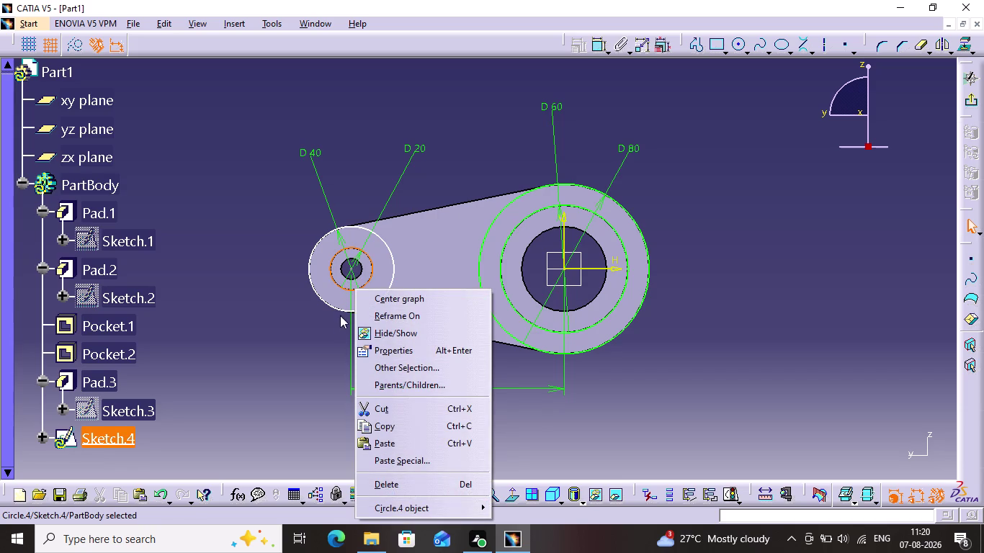
click(340, 314)
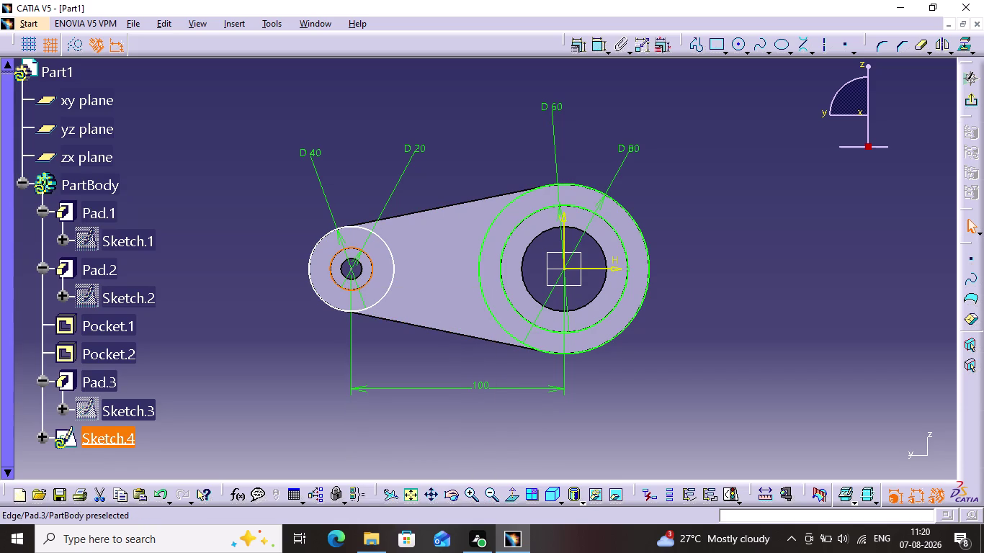
click(349, 269)
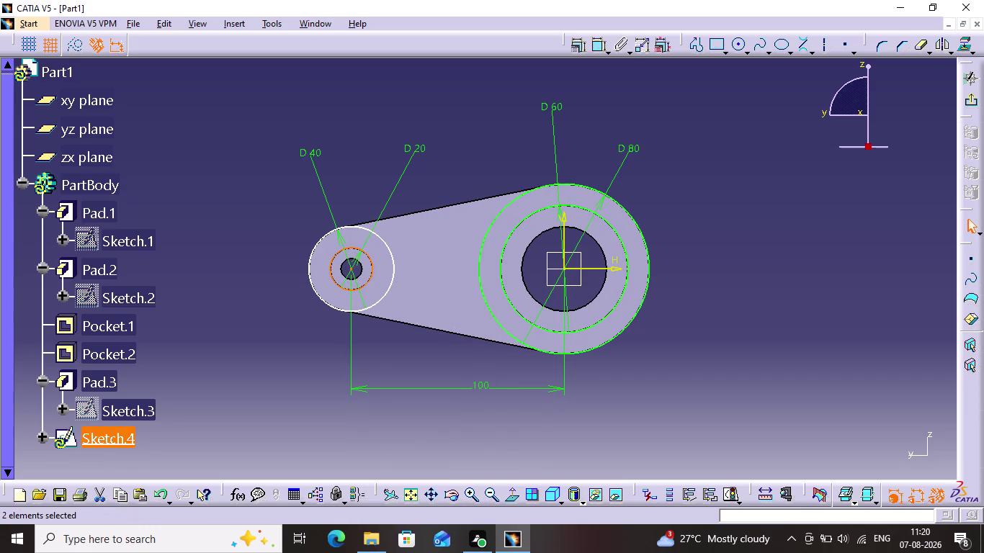
click(572, 49)
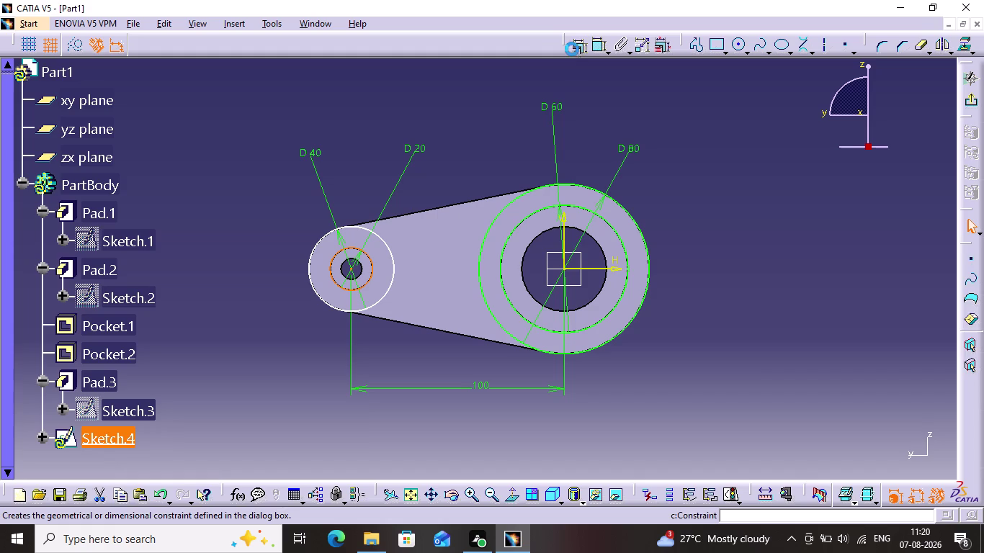
click(896, 317)
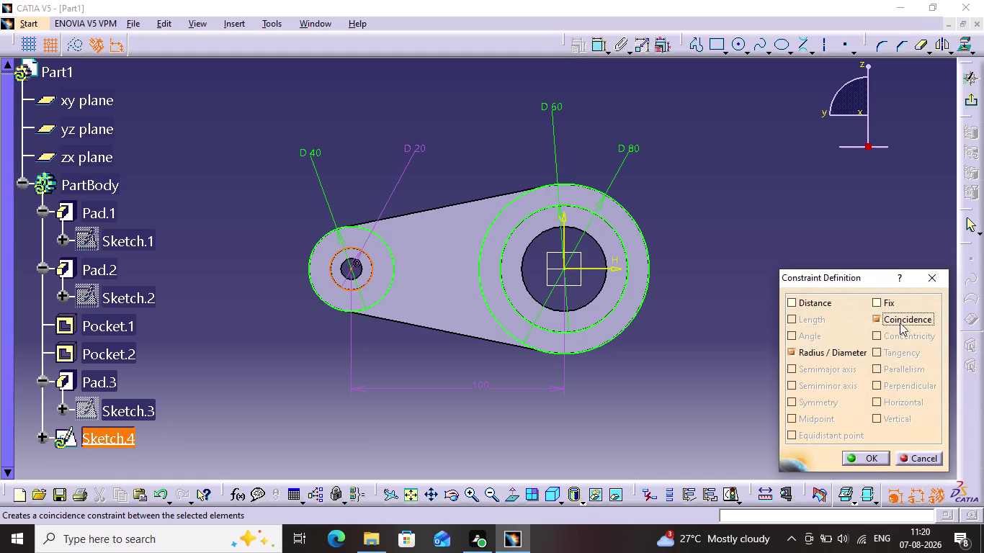
click(872, 456)
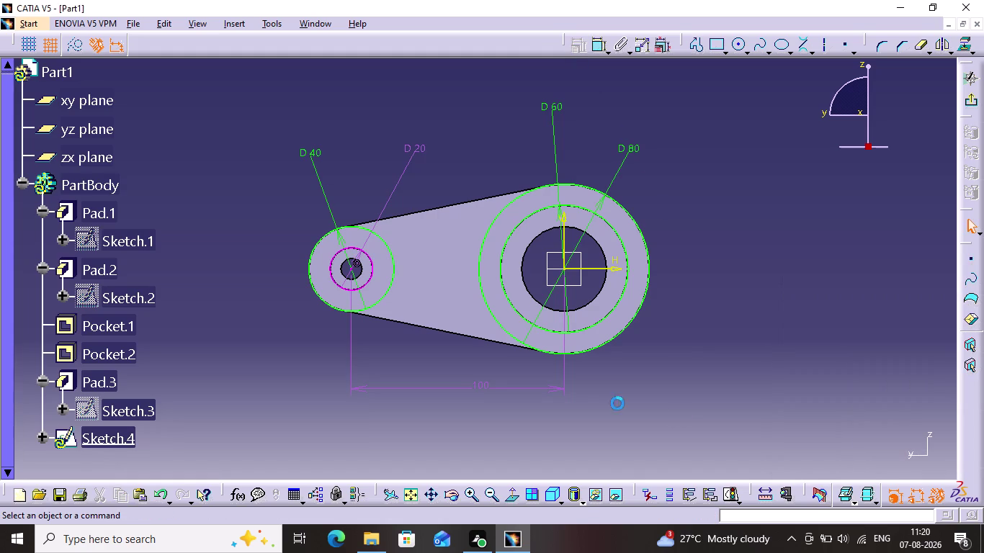
click(620, 401)
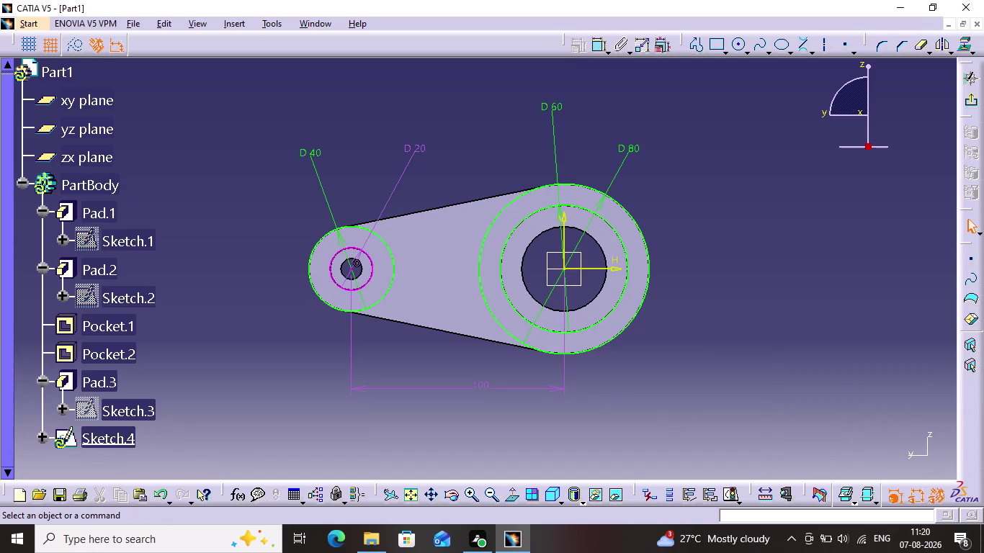
click(411, 158)
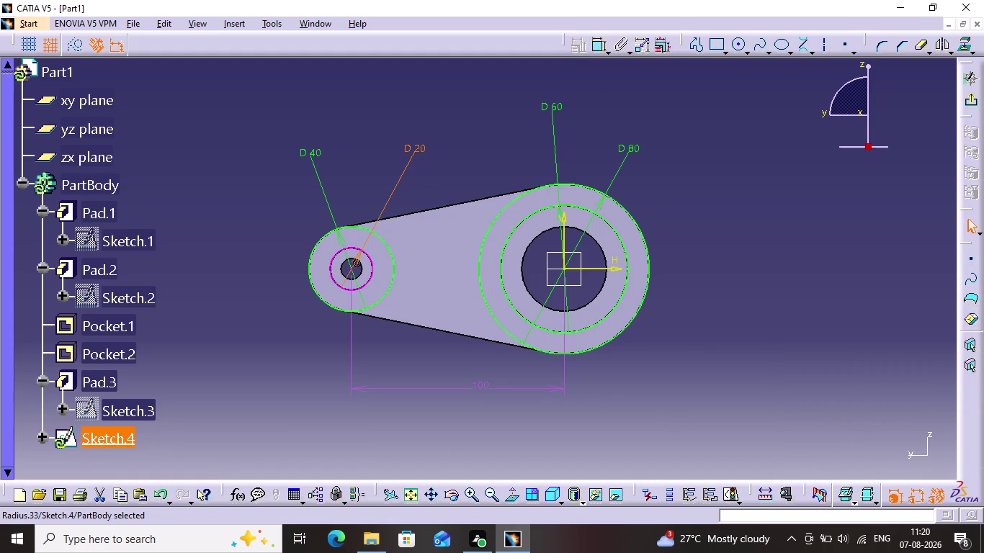
key(Delete)
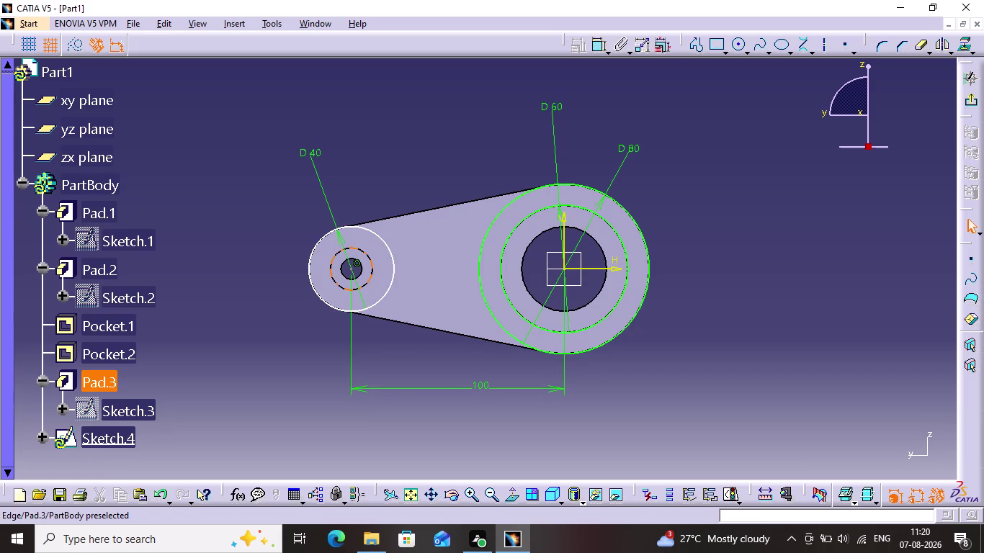
Delete the old small inner sketch circle.
click(355, 247)
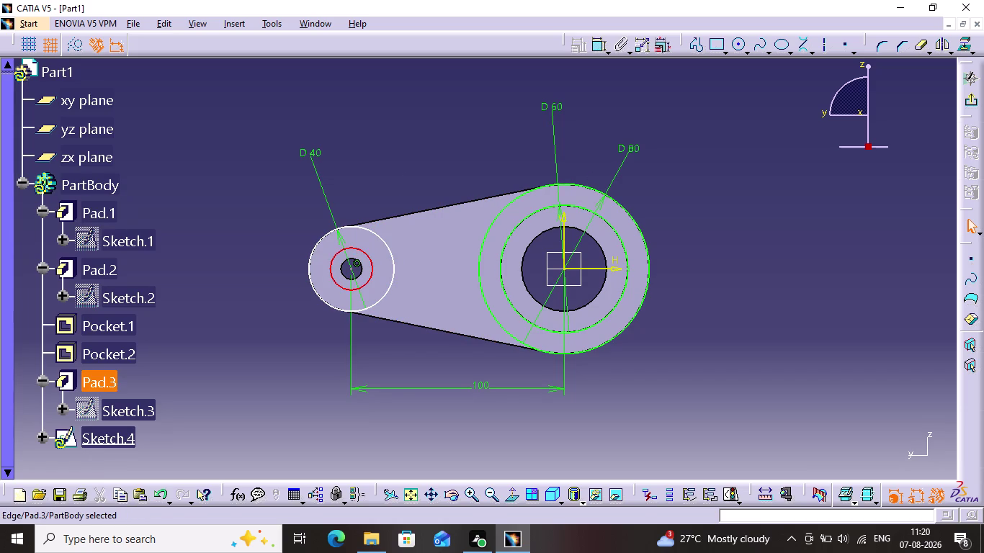
click(356, 263)
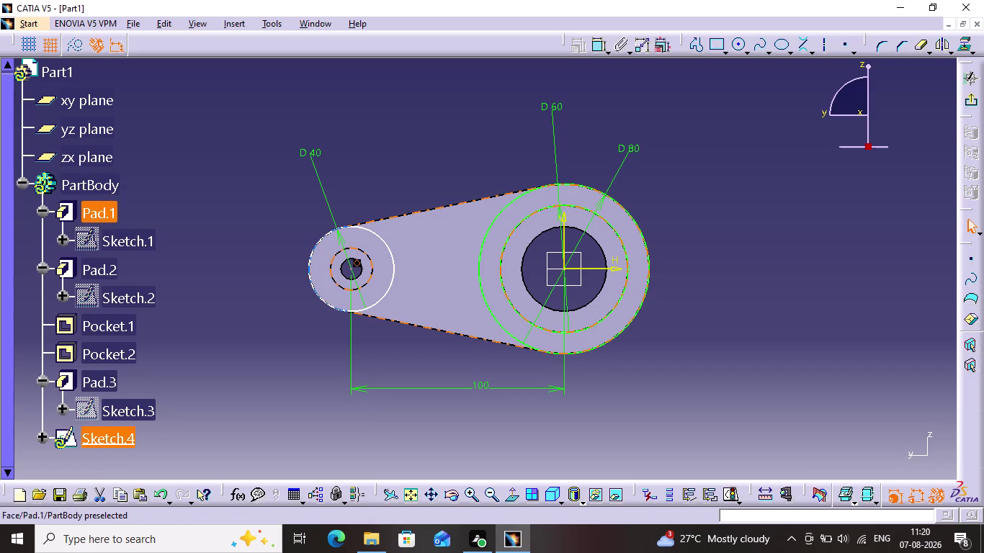
key(Delete)
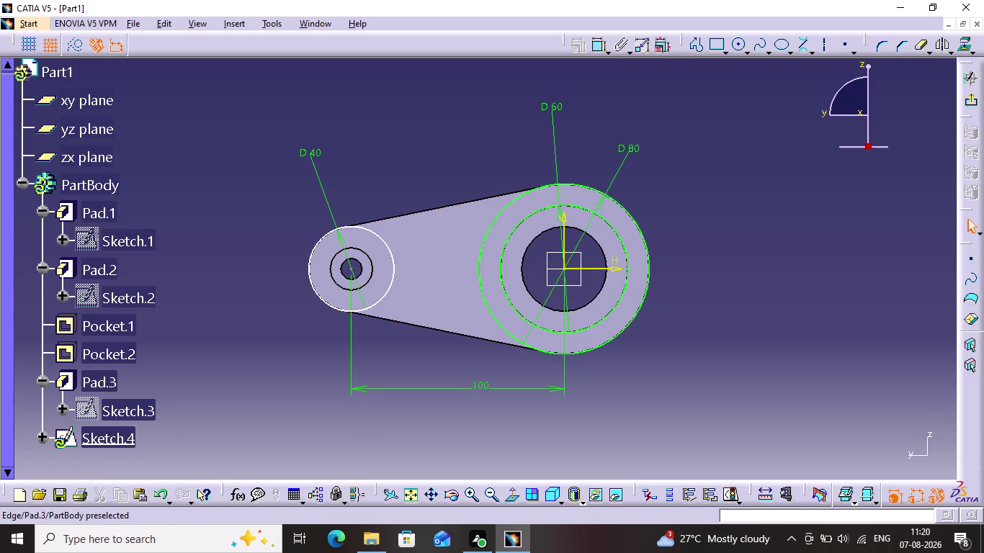
Draw a new circle centred on the small bore and dimension it D 20.
click(732, 48)
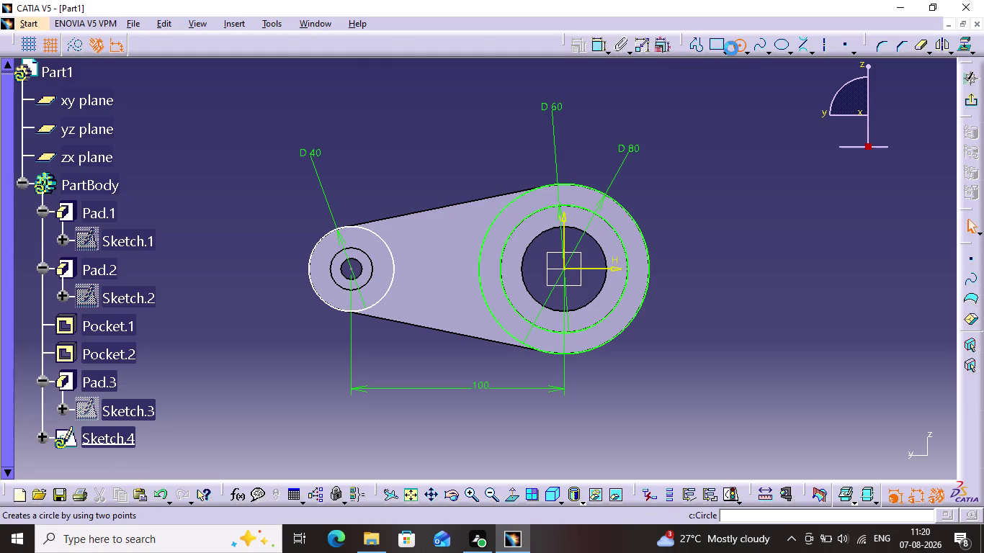
click(349, 267)
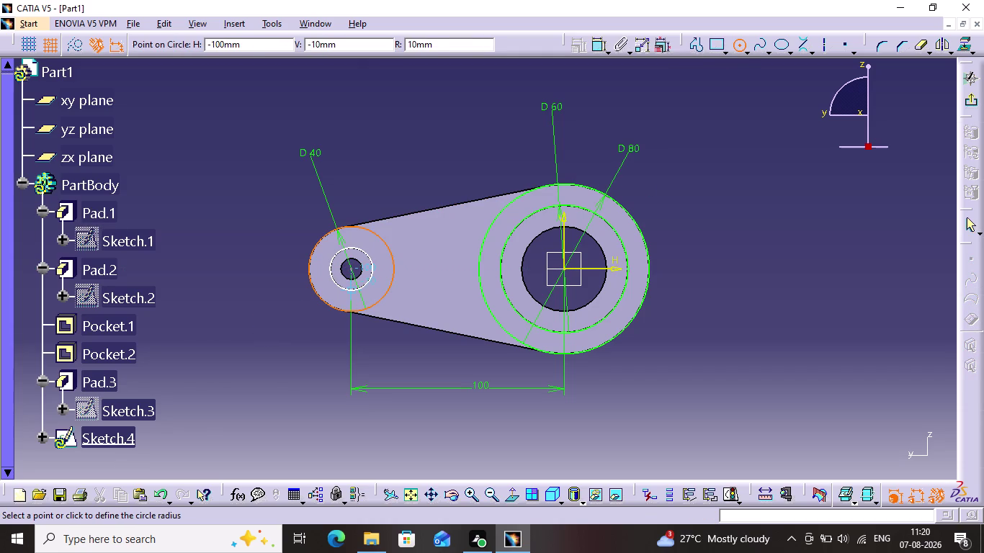
click(351, 303)
click(433, 164)
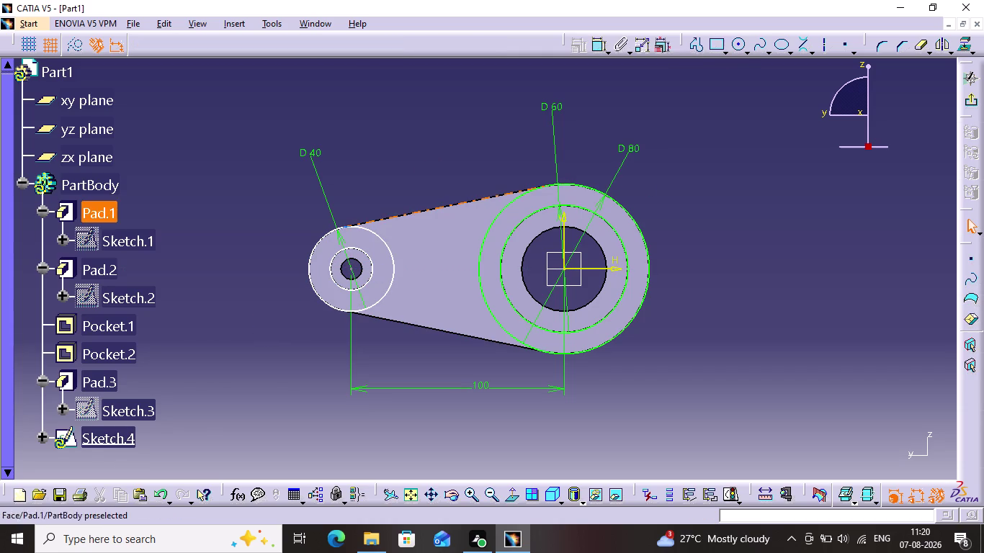
click(597, 50)
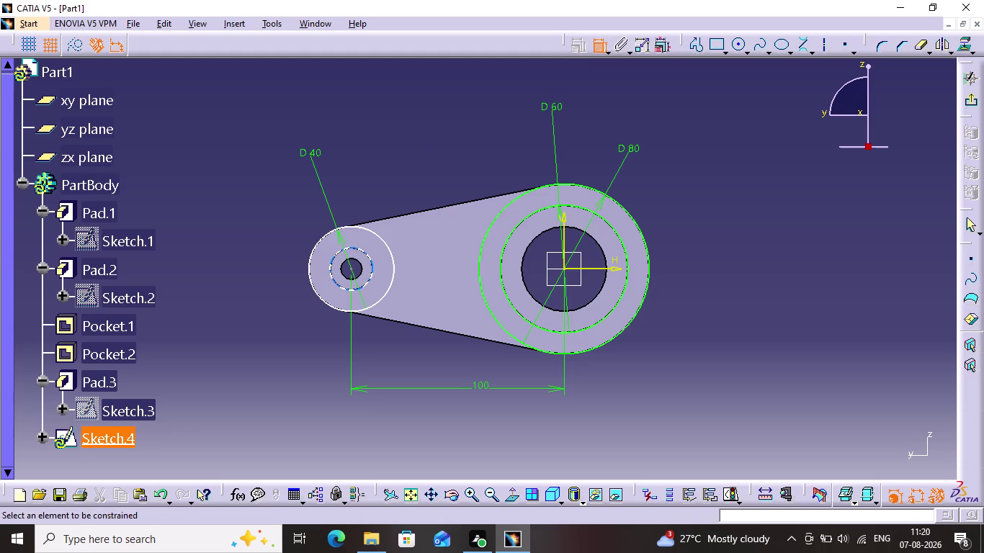
click(362, 252)
click(386, 186)
click(405, 173)
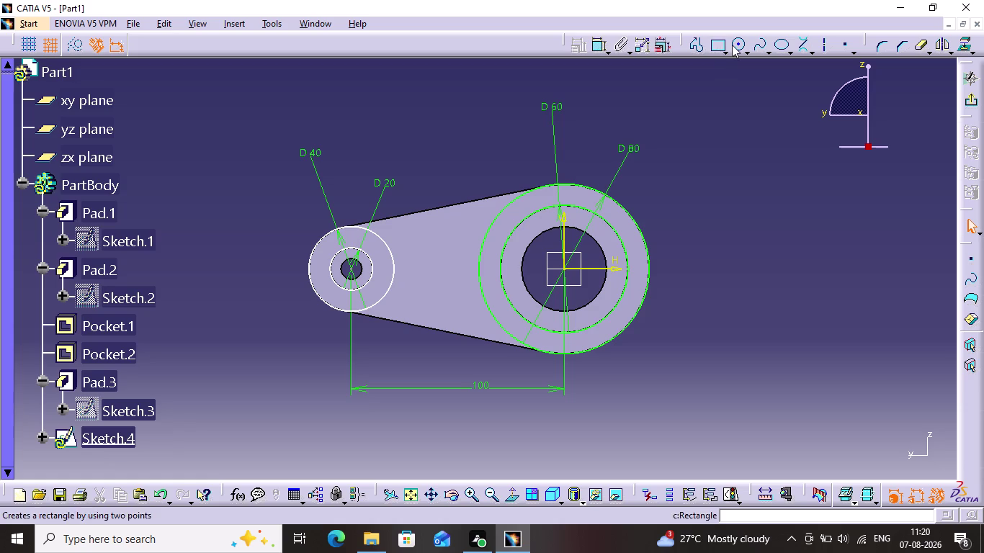
click(805, 43)
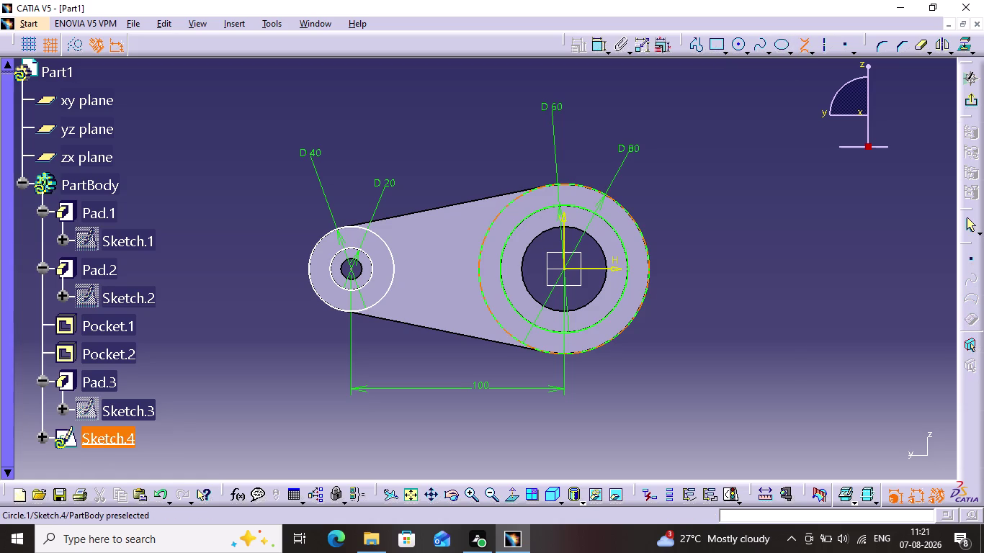
Draw the top bi-tangent line from the large D 80 circle to the small hub circle.
click(516, 197)
click(342, 228)
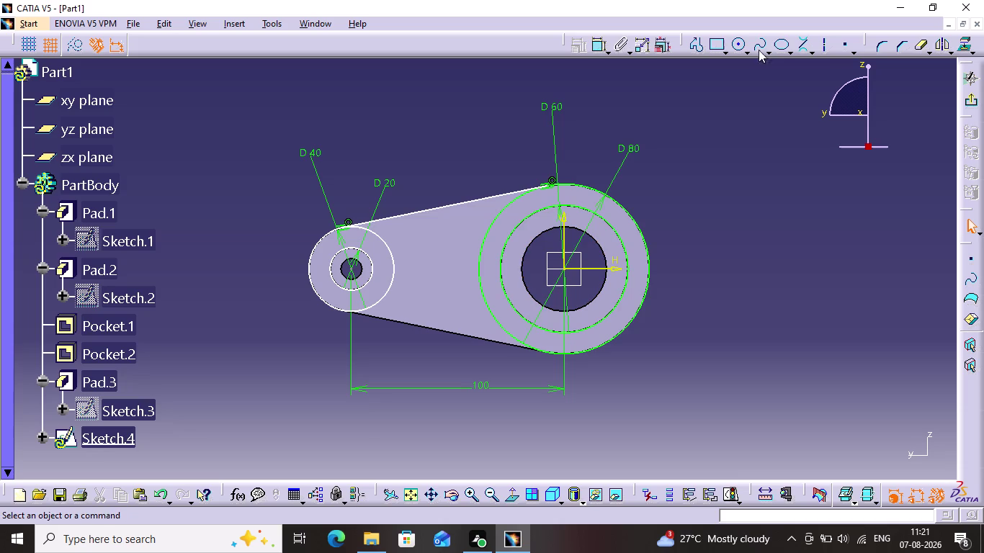
double_click(804, 50)
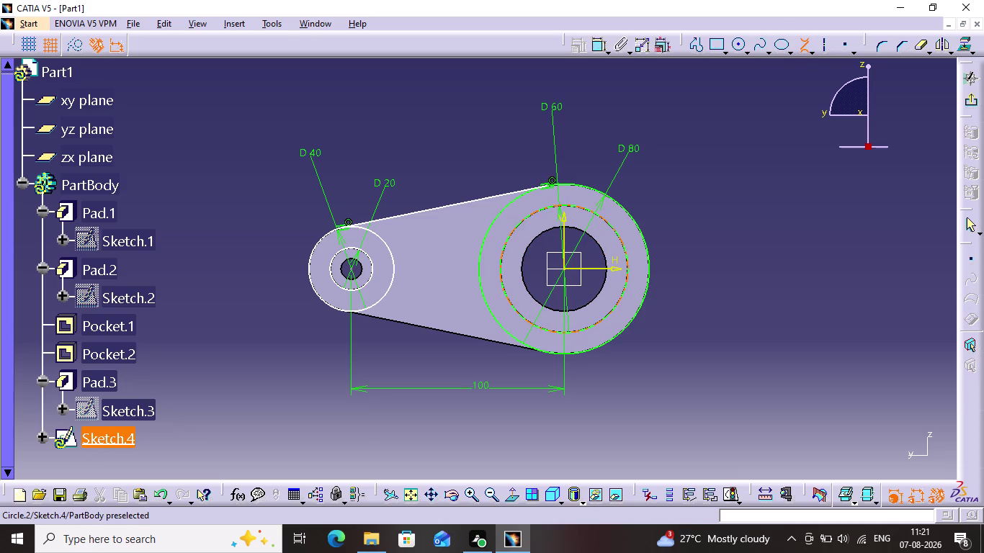
Undo the stray tangent line drawn from the inner D 60 circle.
click(548, 206)
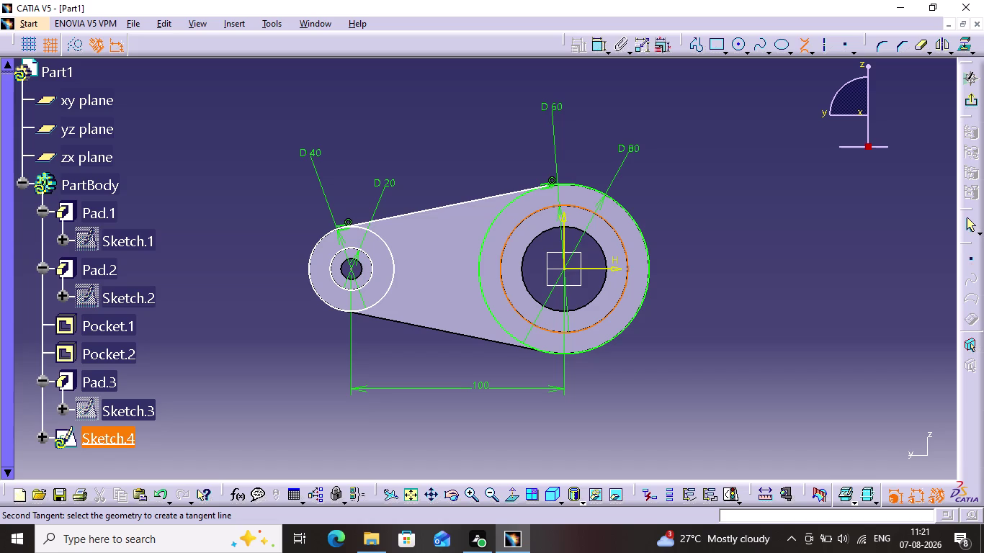
click(351, 309)
click(356, 312)
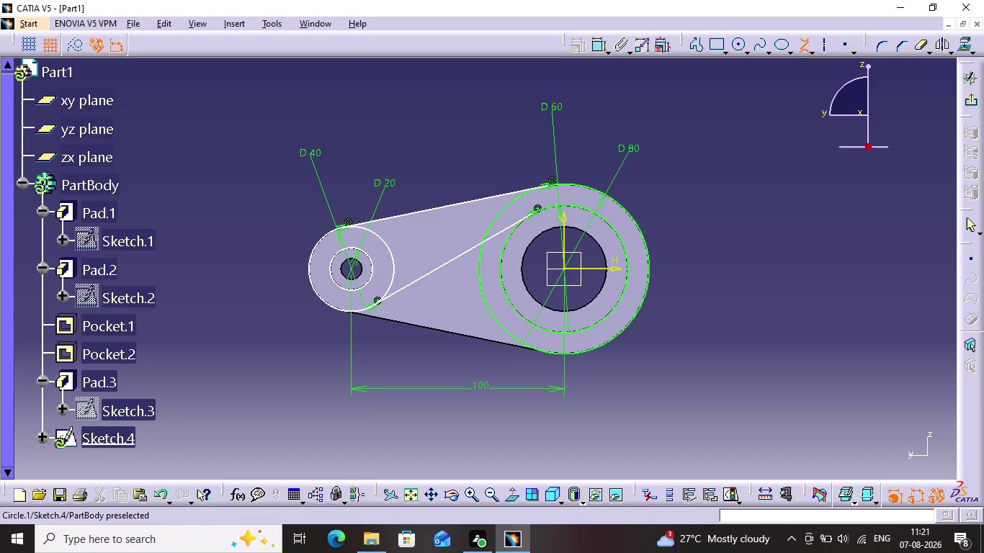
key(Escape)
key(Escape)
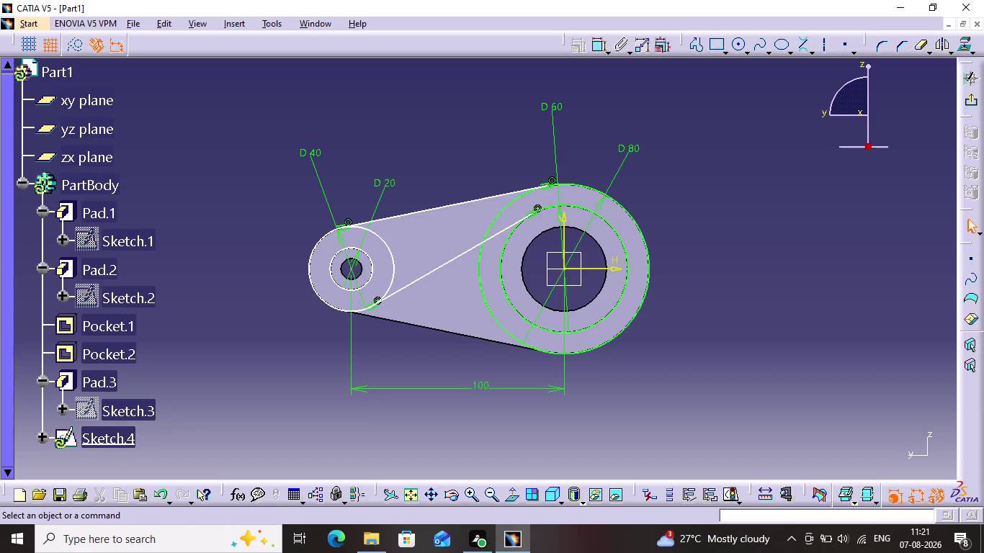
key(Escape)
key(ctrl+z)
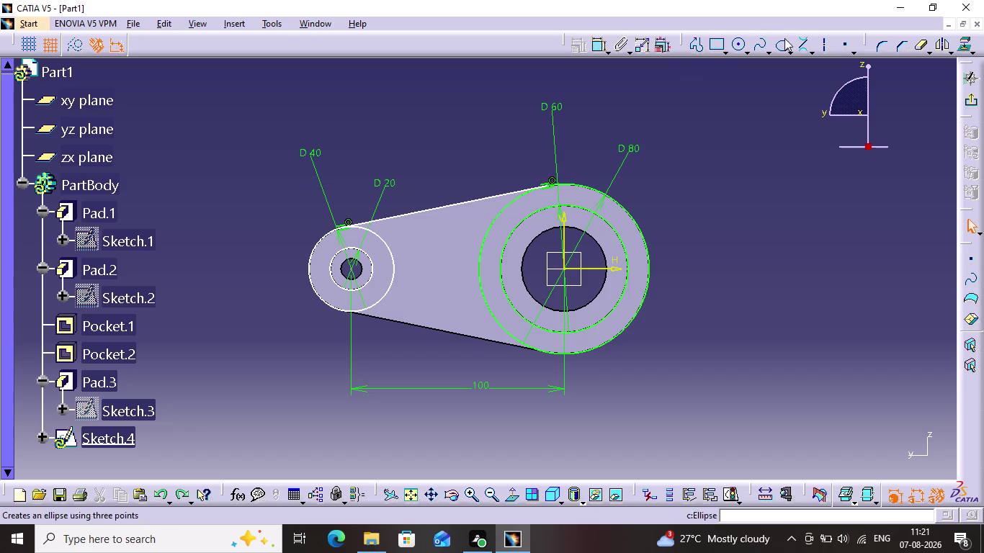
Draw the bottom bi-tangent line along the lower sides of the two outer circles.
click(809, 38)
double_click(802, 41)
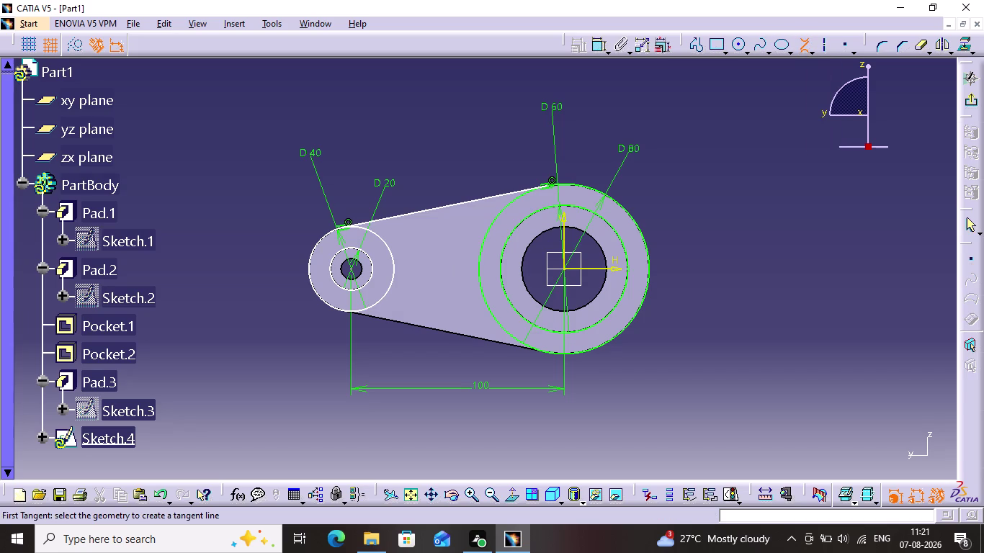
click(560, 352)
click(351, 310)
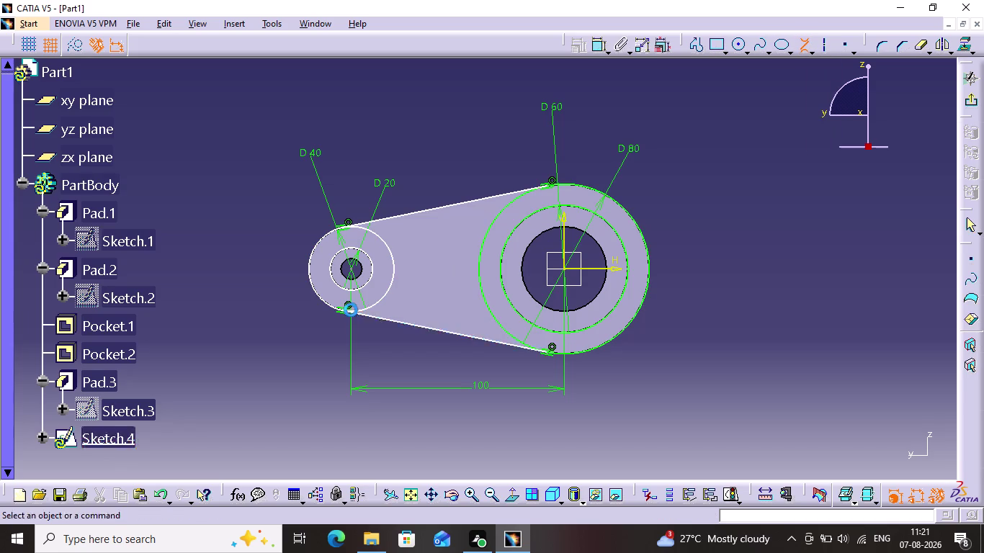
click(729, 265)
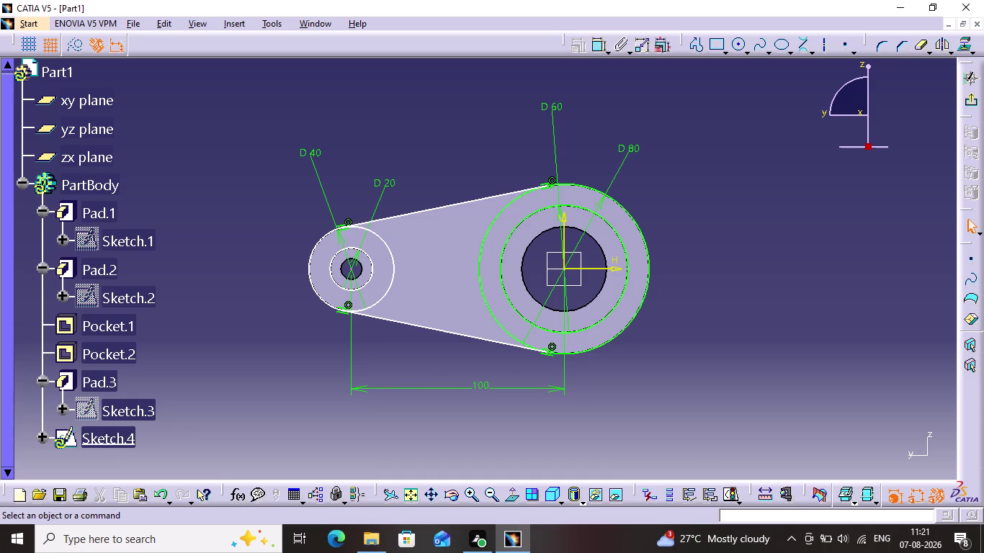
Delete the inner D 60 circle and the small inner circle.
click(605, 221)
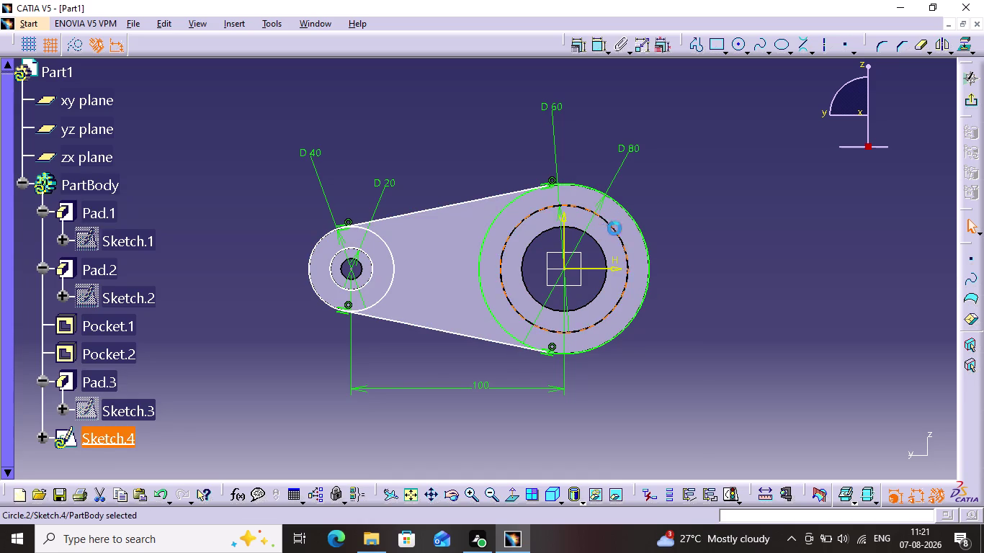
key(Delete)
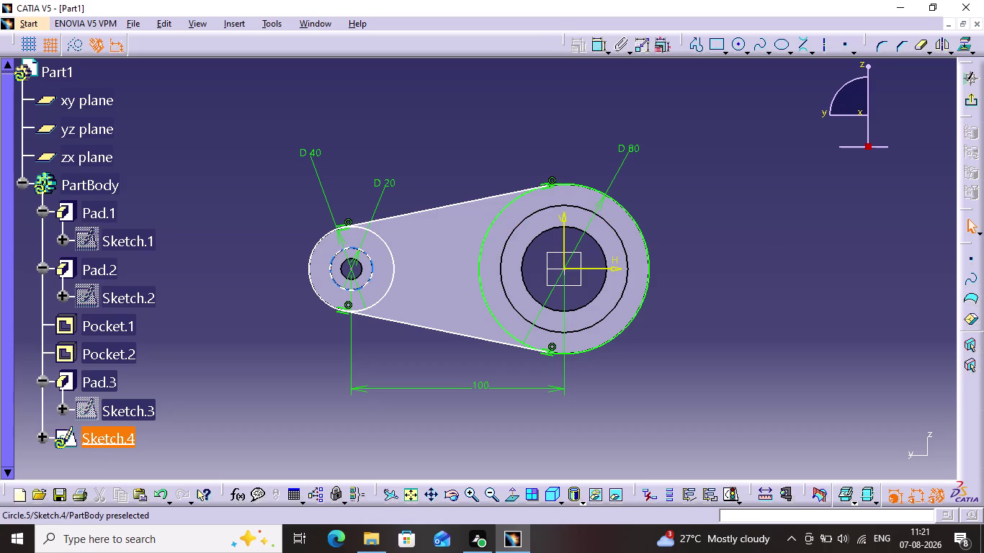
click(353, 246)
key(Delete)
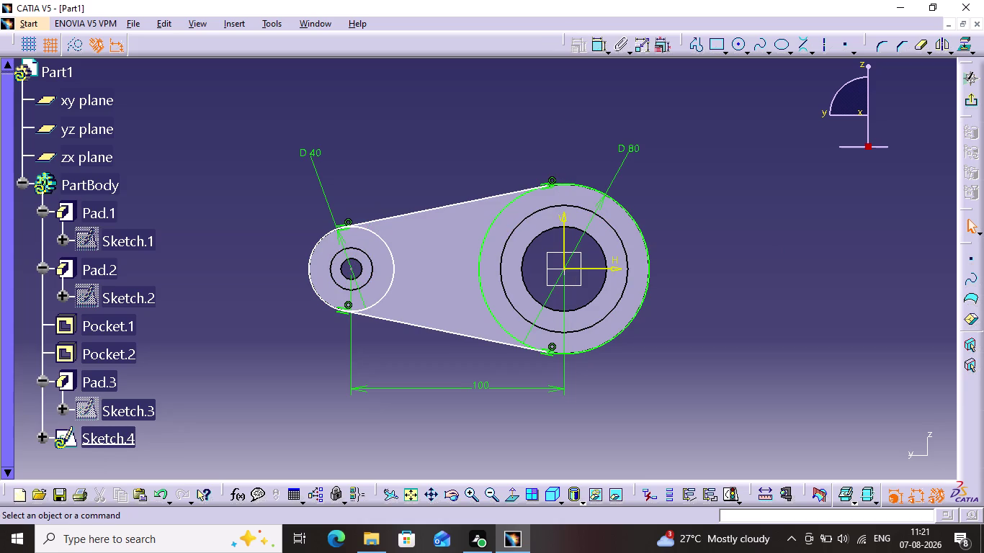
click(383, 242)
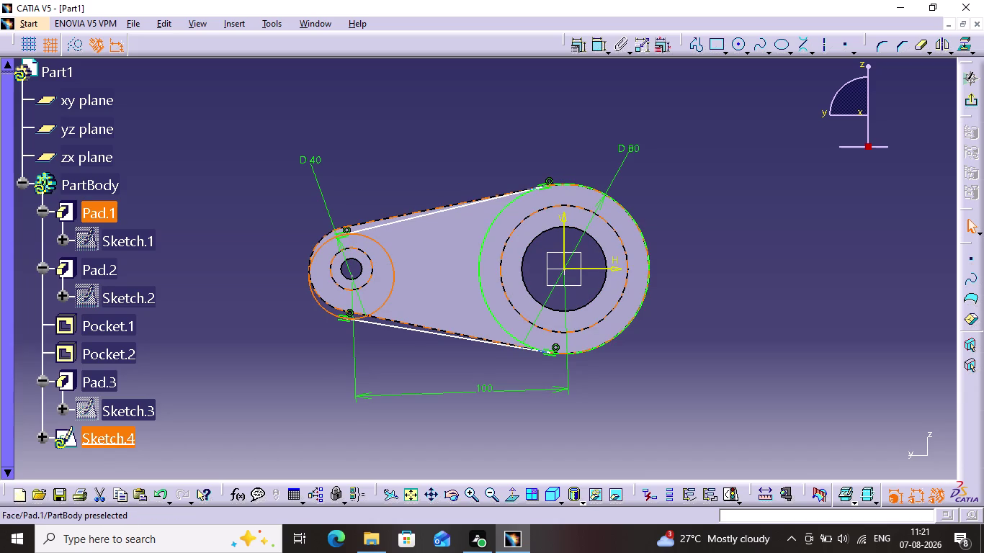
Select the small circle and upper line, opening and dismissing the constraint options.
click(578, 51)
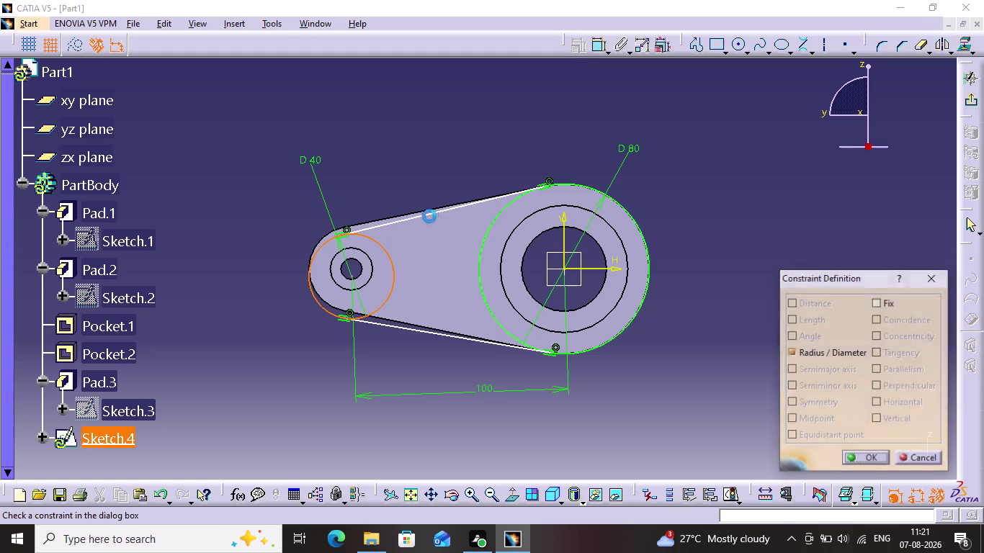
click(351, 275)
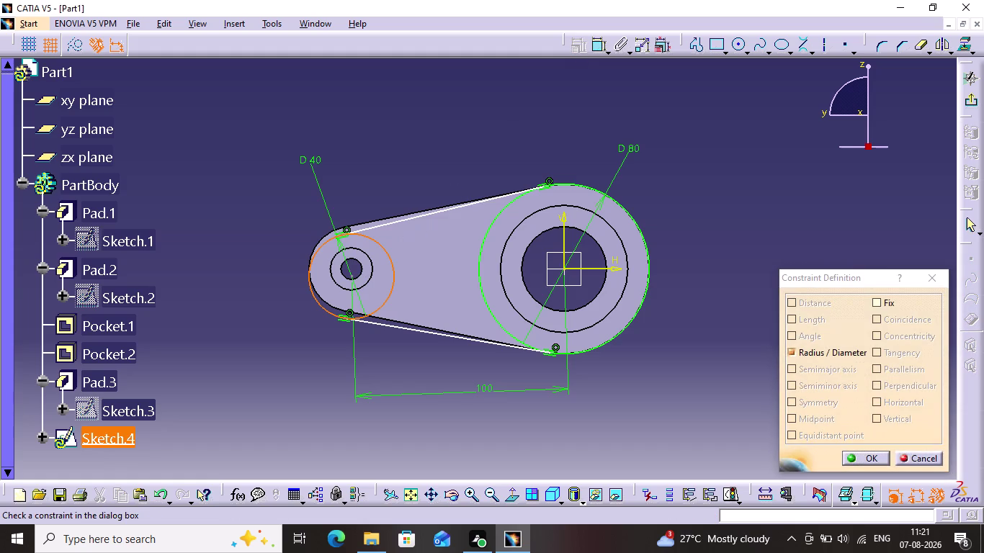
click(936, 279)
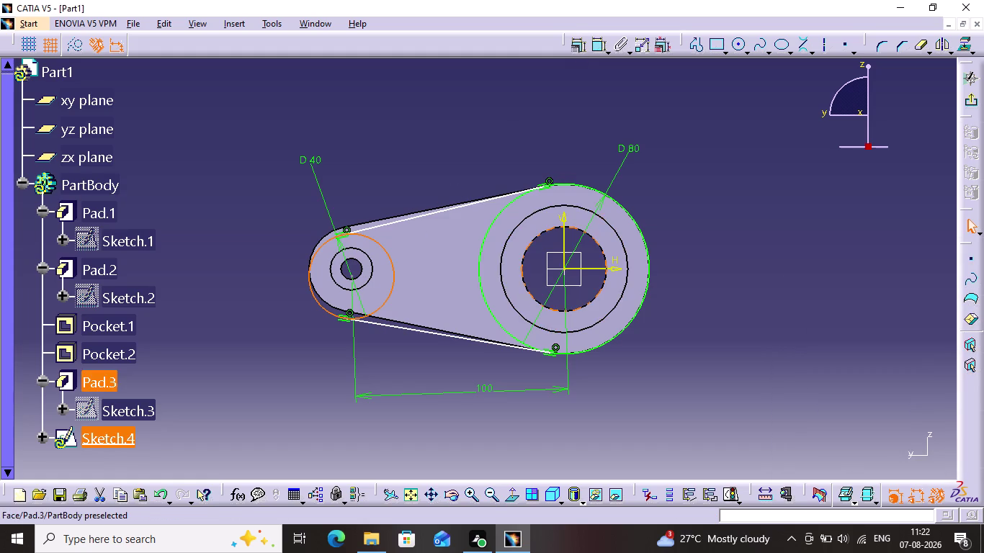
click(574, 48)
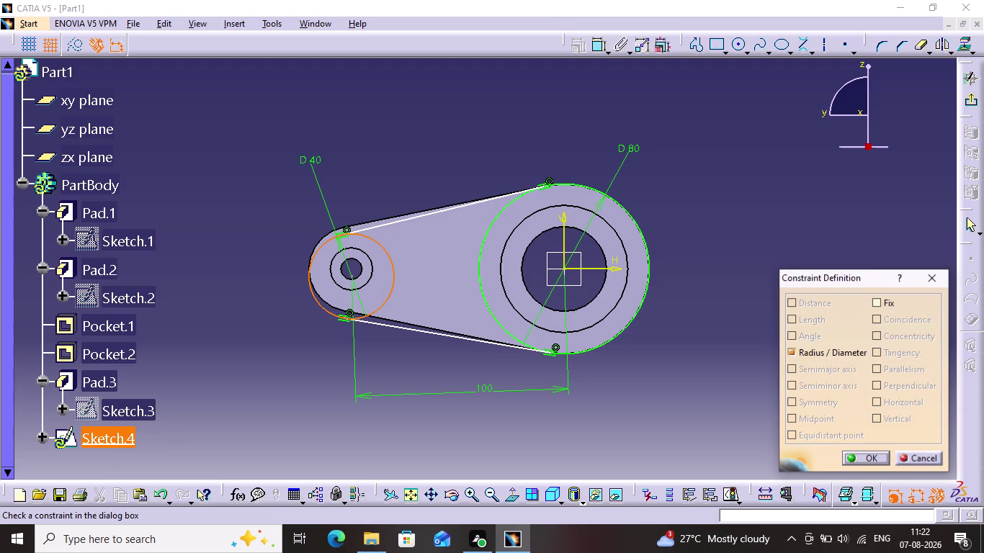
click(934, 277)
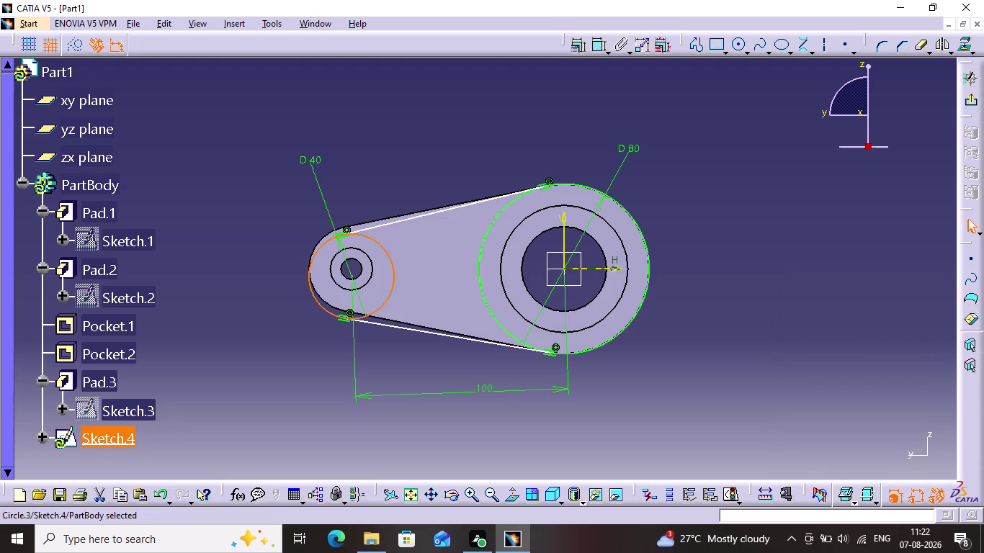
click(589, 270)
click(570, 50)
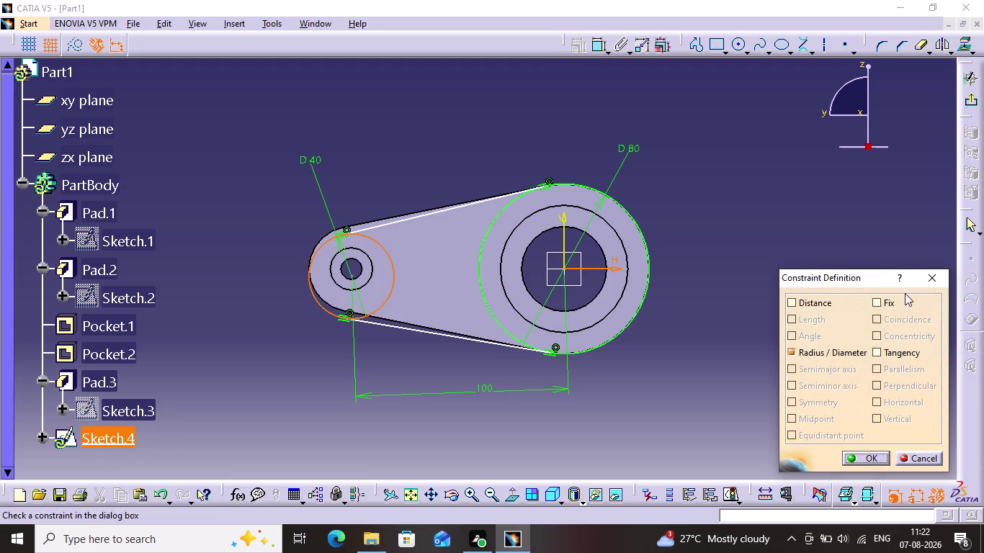
click(926, 281)
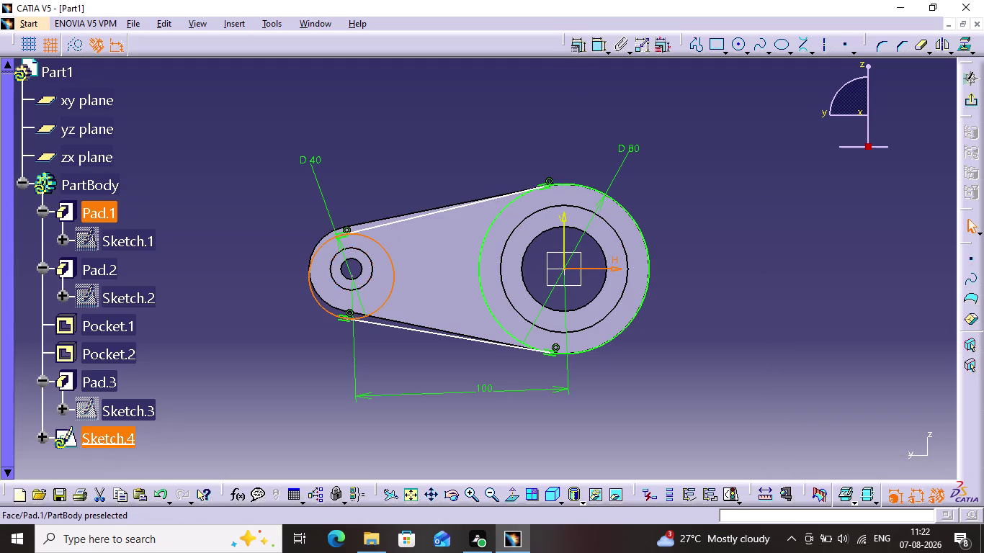
Apply Tangency between the outline lines and the small hub circle.
click(349, 274)
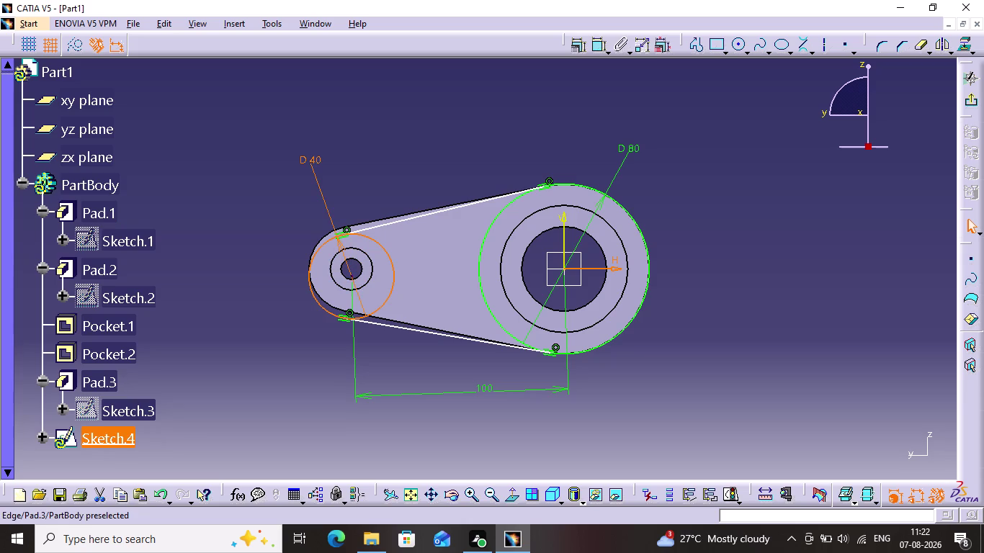
click(353, 277)
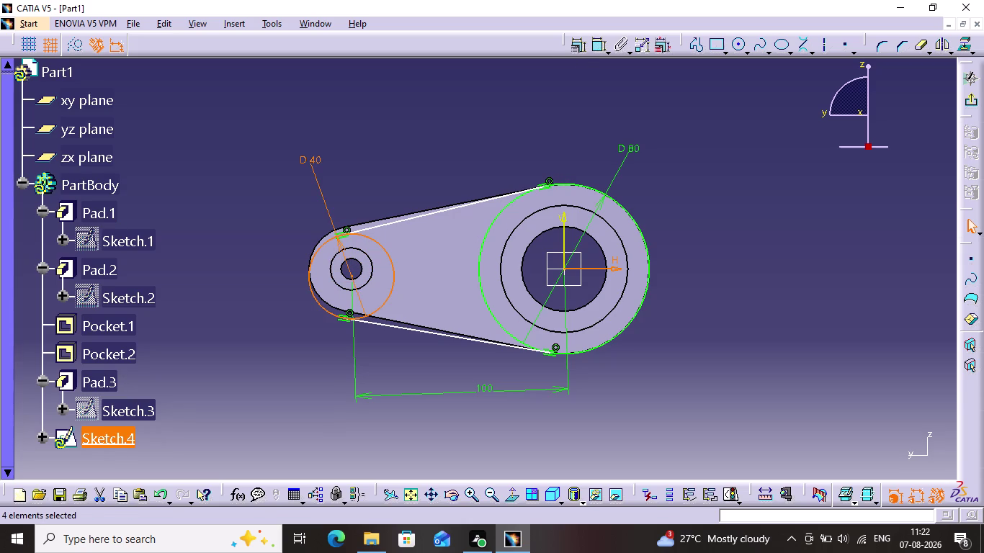
click(579, 54)
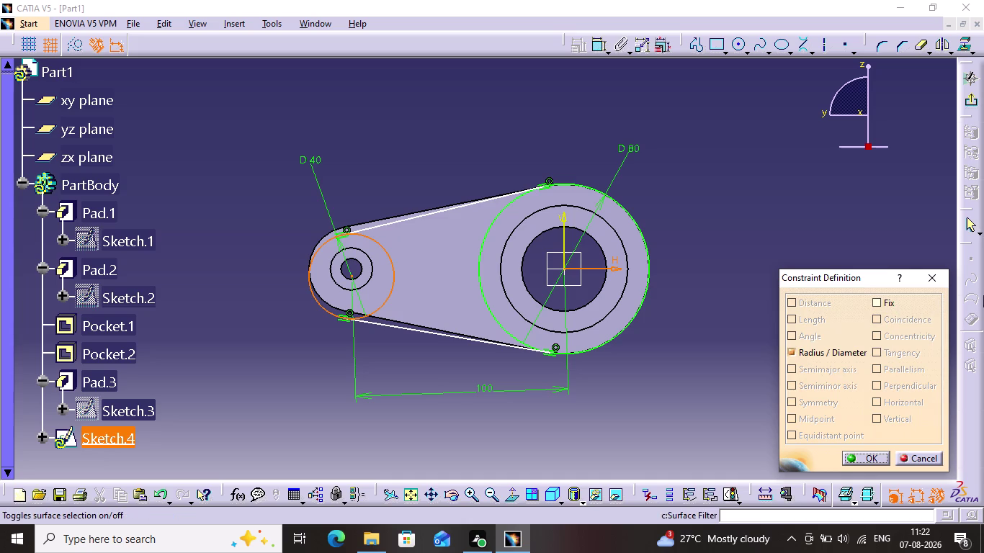
click(920, 271)
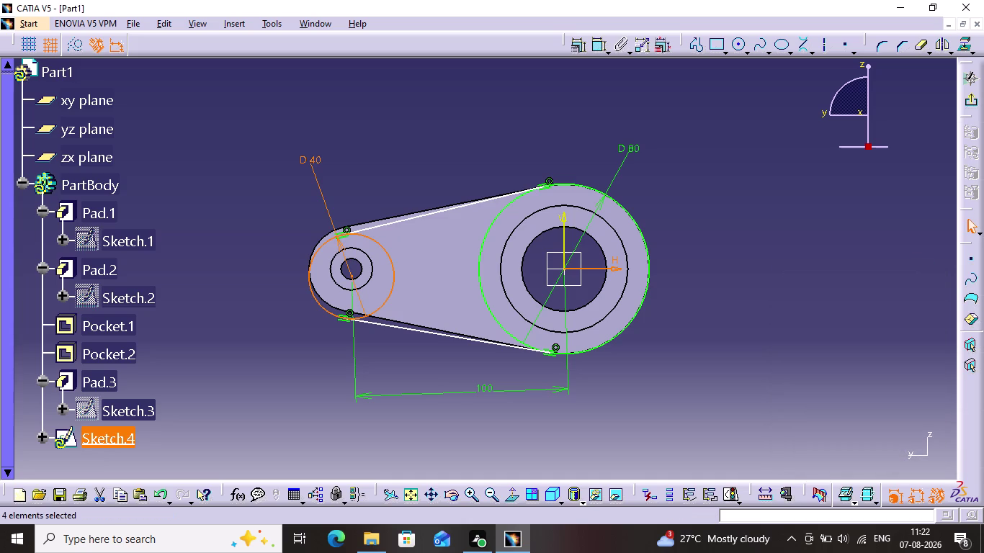
key(ctrl+z)
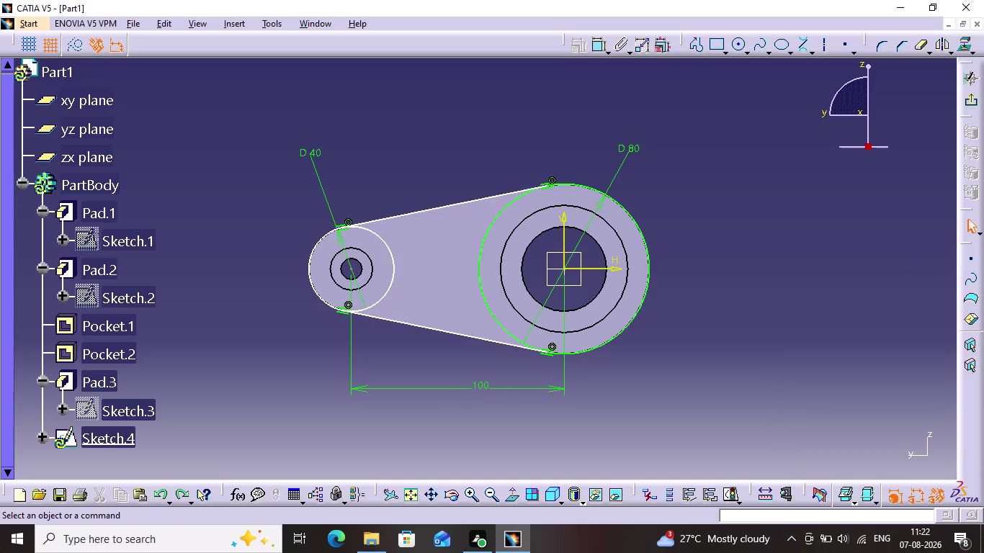
click(471, 146)
double_click(918, 53)
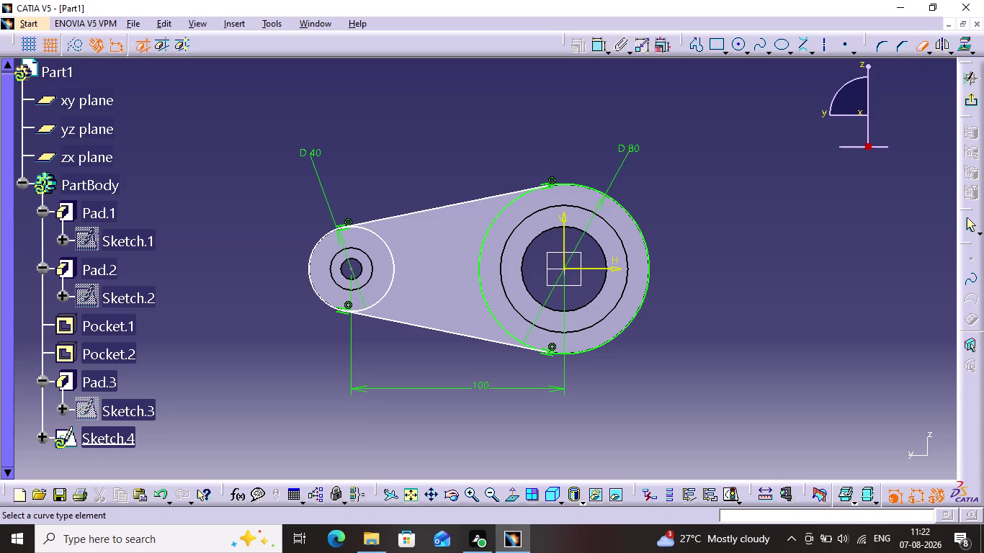
Trim away the inner arcs of the large and small circles, then exit Sketch.4.
click(485, 241)
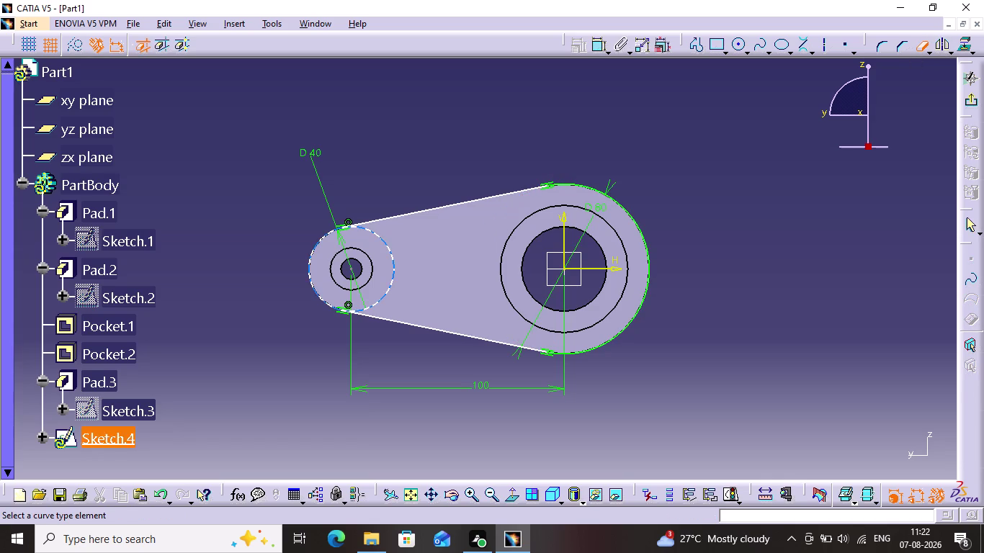
click(391, 251)
click(406, 178)
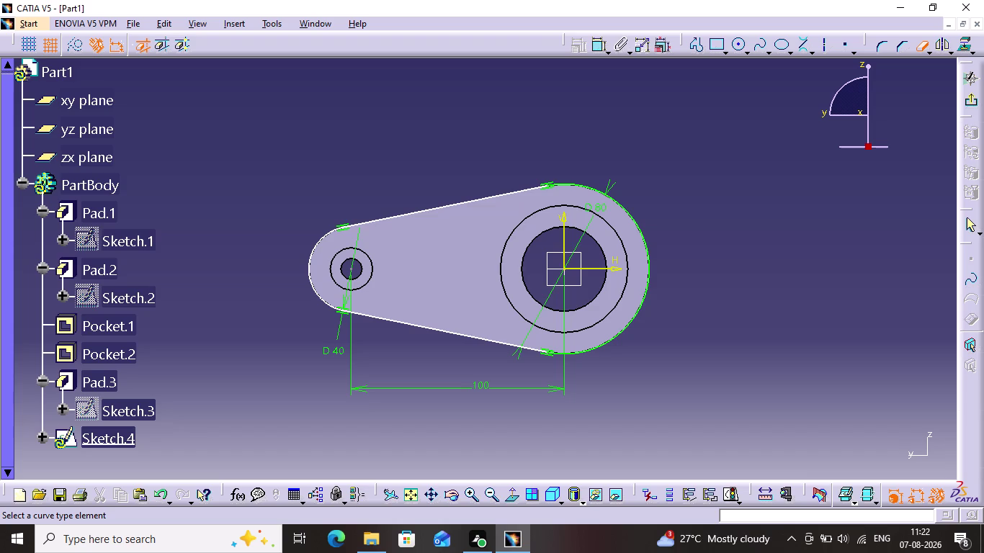
click(964, 106)
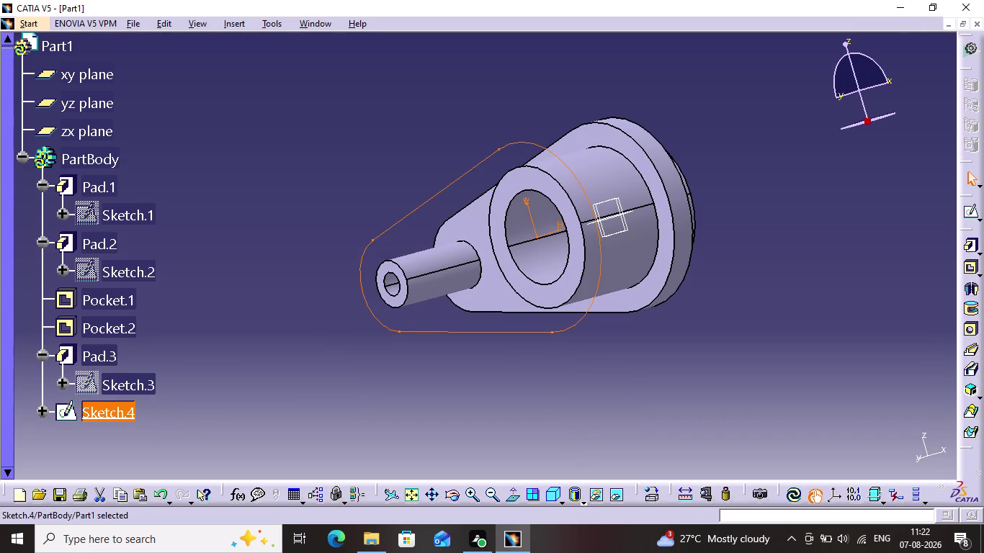
Pad Sketch.4 to a 10 mm length, creating Pad.4.
click(969, 248)
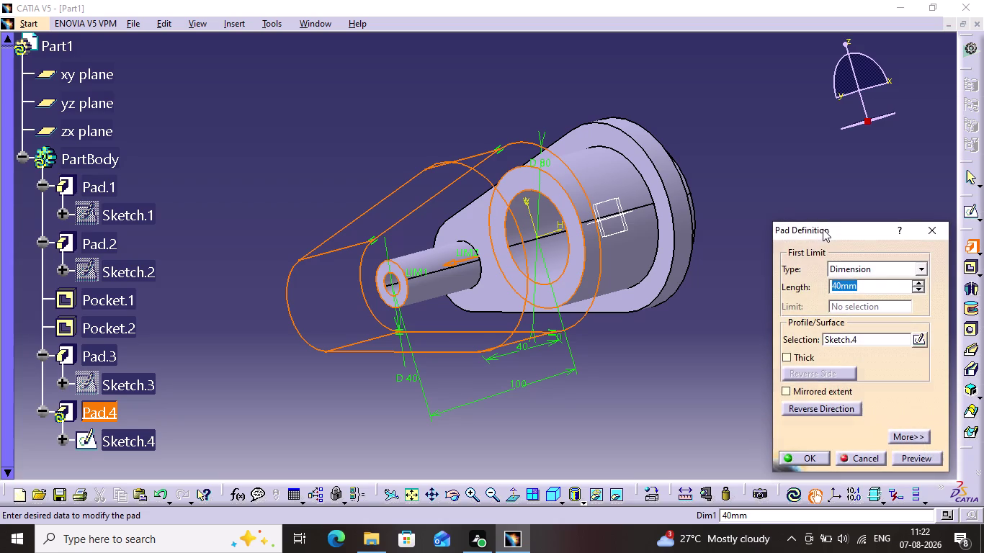
text(10)
key(Return)
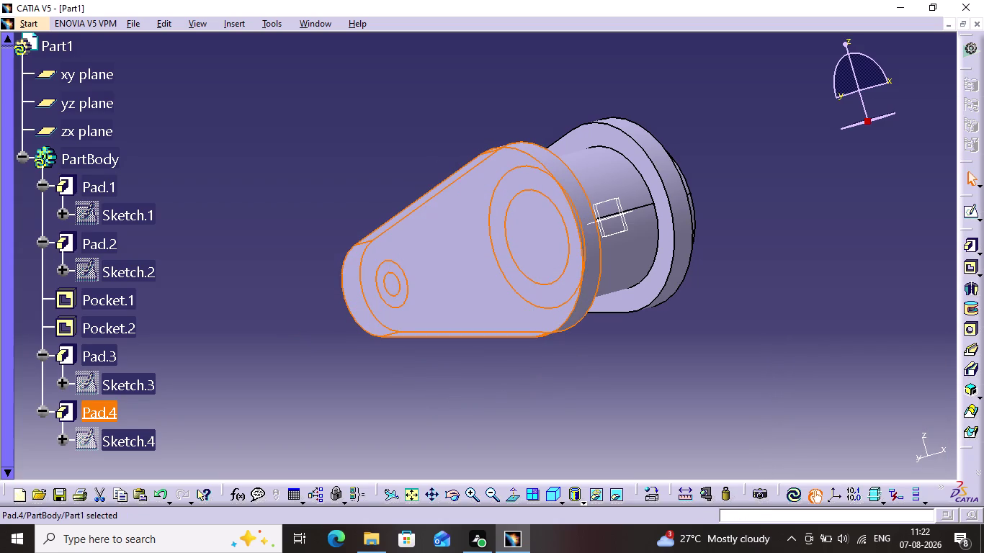
click(796, 206)
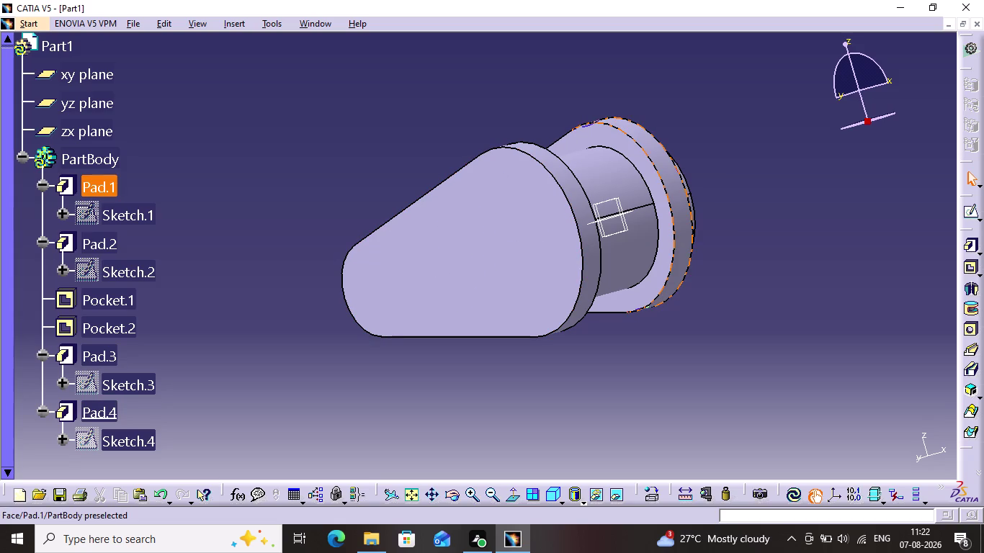
Orbit the part to face the large hub bore and pick the plate face.
click(442, 503)
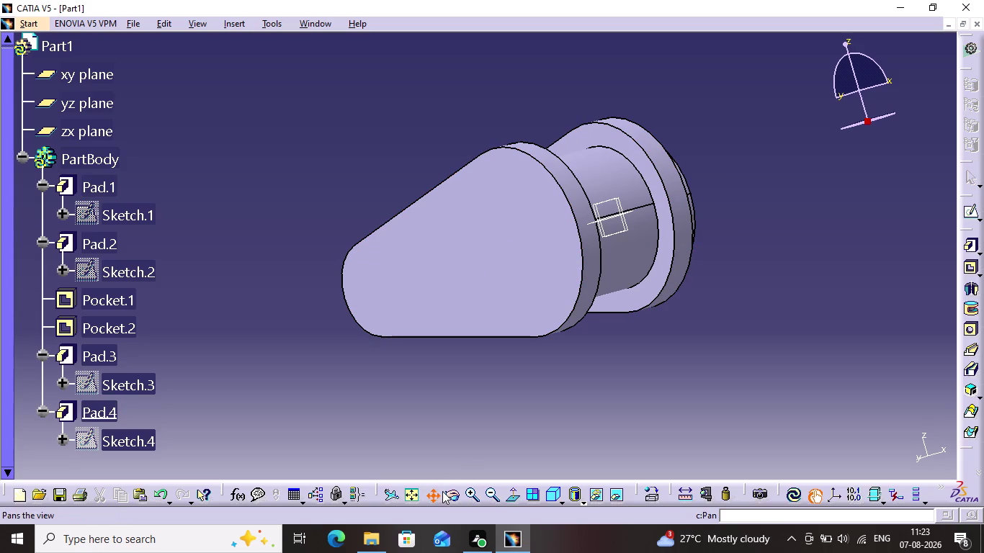
click(445, 494)
drag(515, 304, 384, 339)
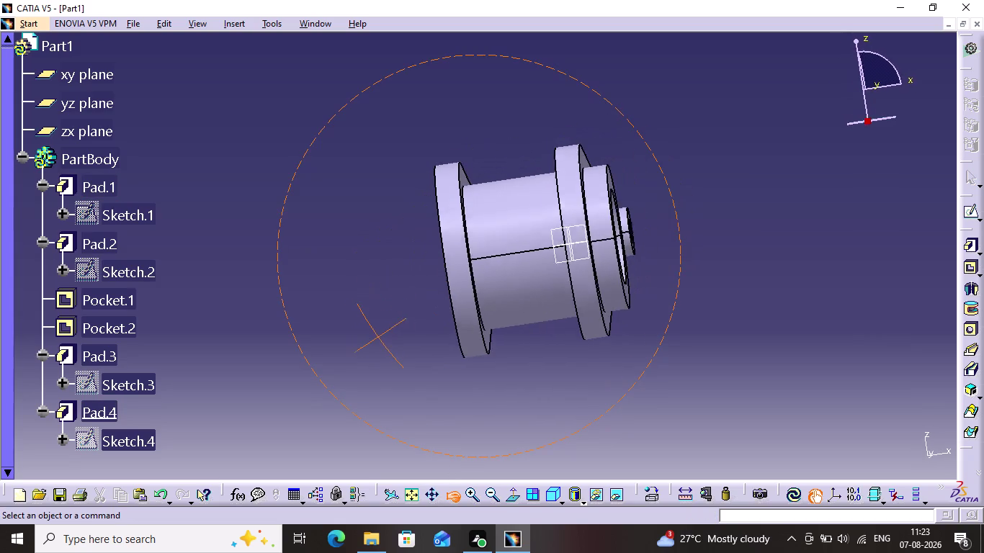
drag(384, 339, 248, 213)
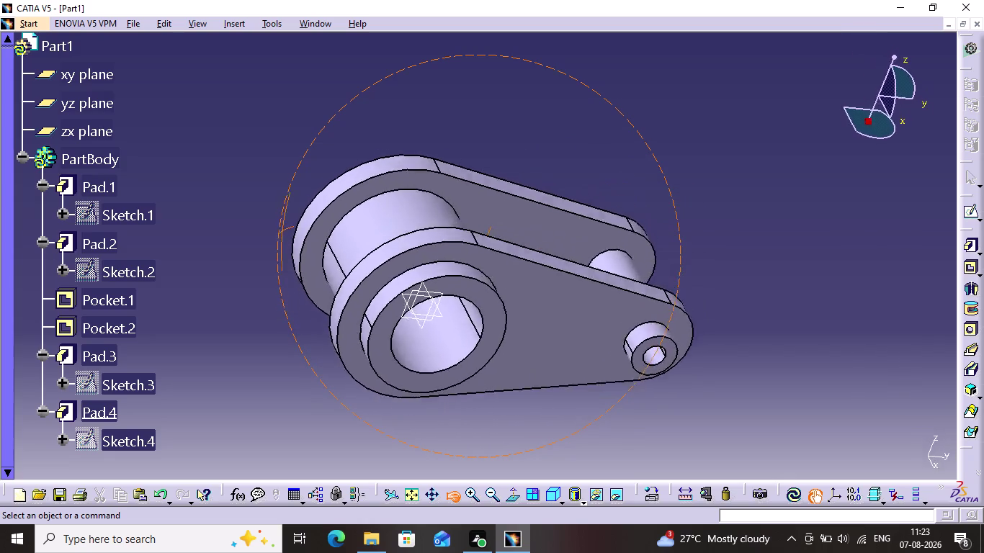
drag(249, 212, 426, 512)
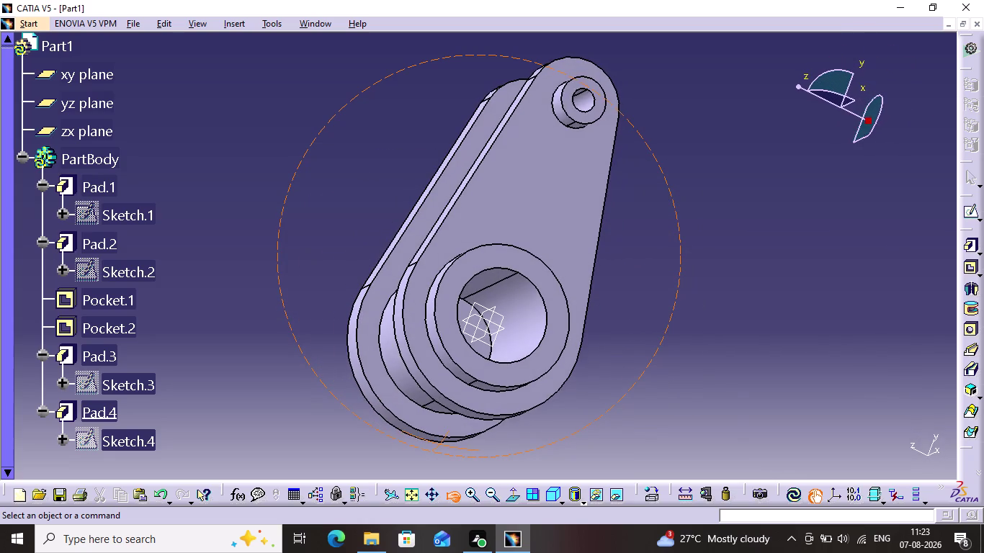
drag(426, 512, 423, 525)
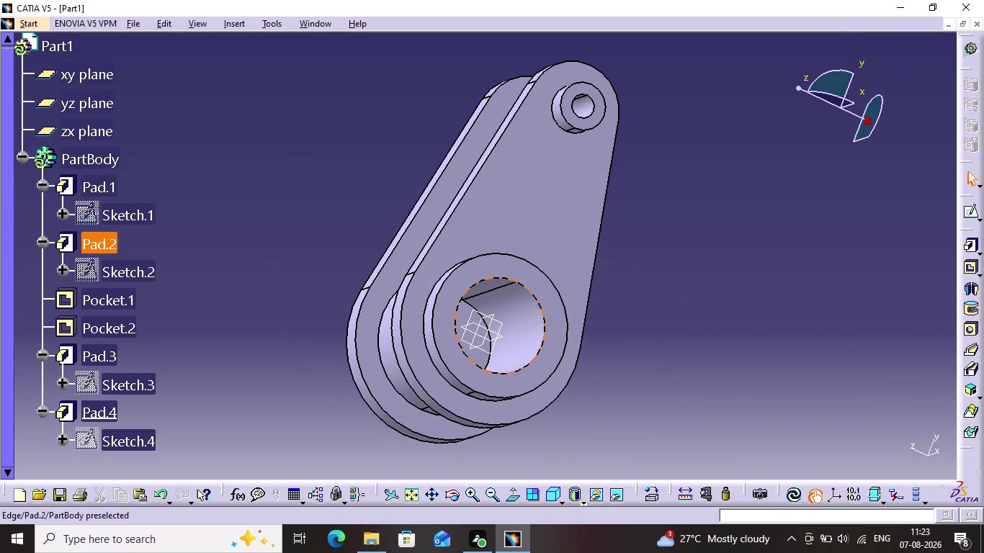
click(465, 316)
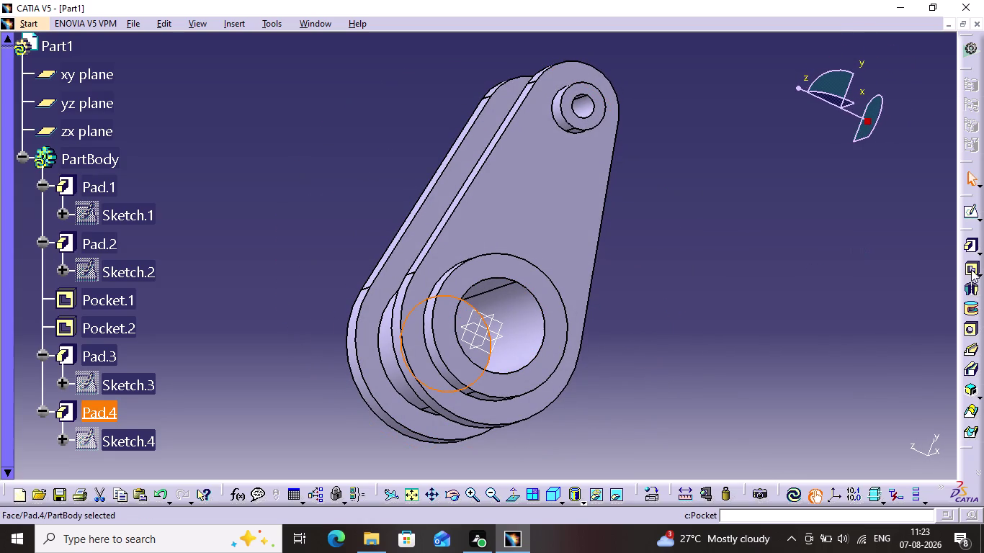
Create Pocket.3 on the large hub bore, referenced to the yz plane with reversed direction.
click(970, 269)
click(526, 301)
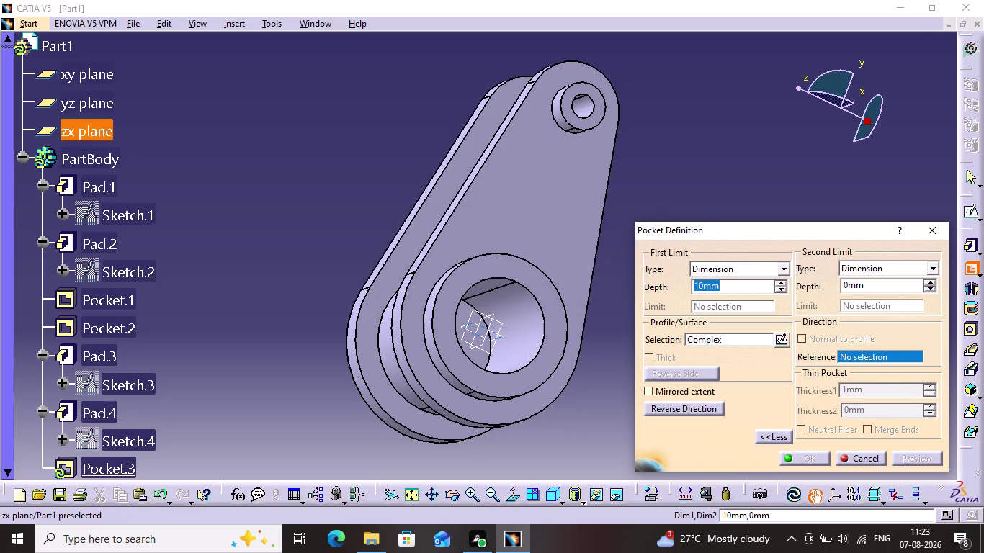
click(475, 307)
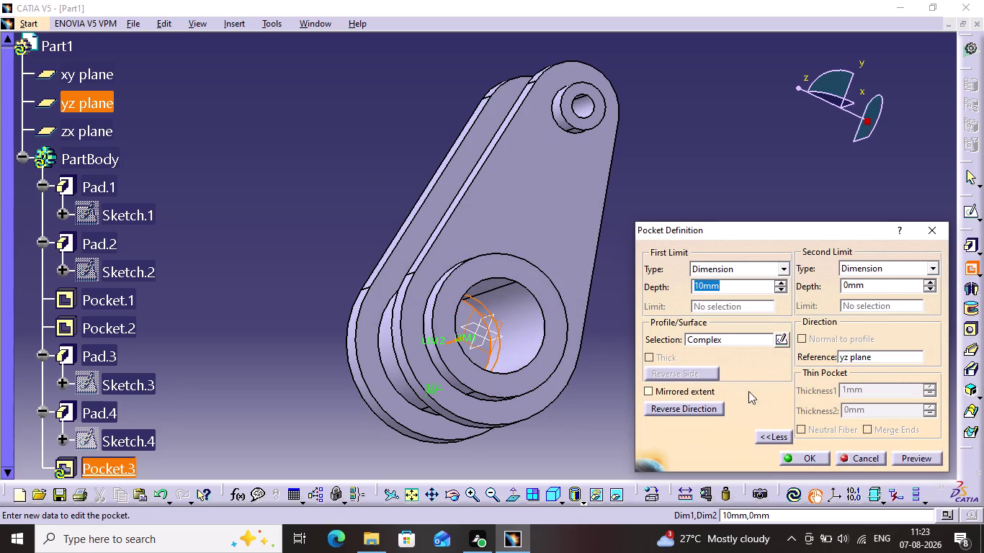
click(913, 458)
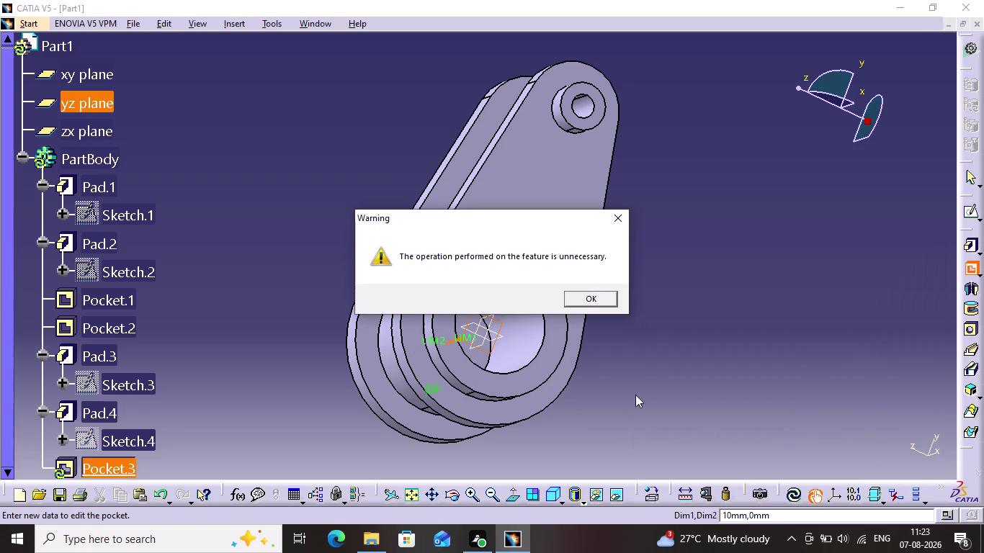
click(582, 304)
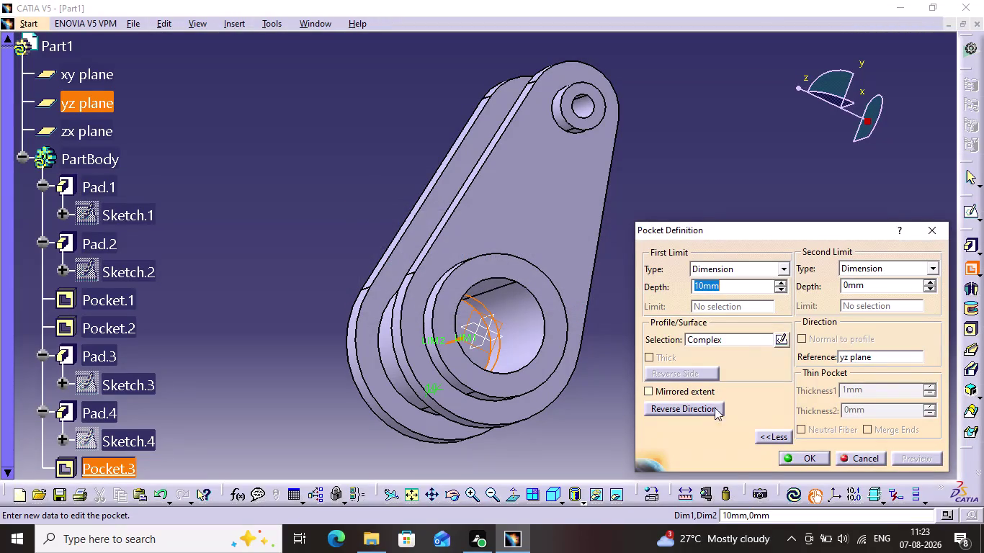
click(707, 413)
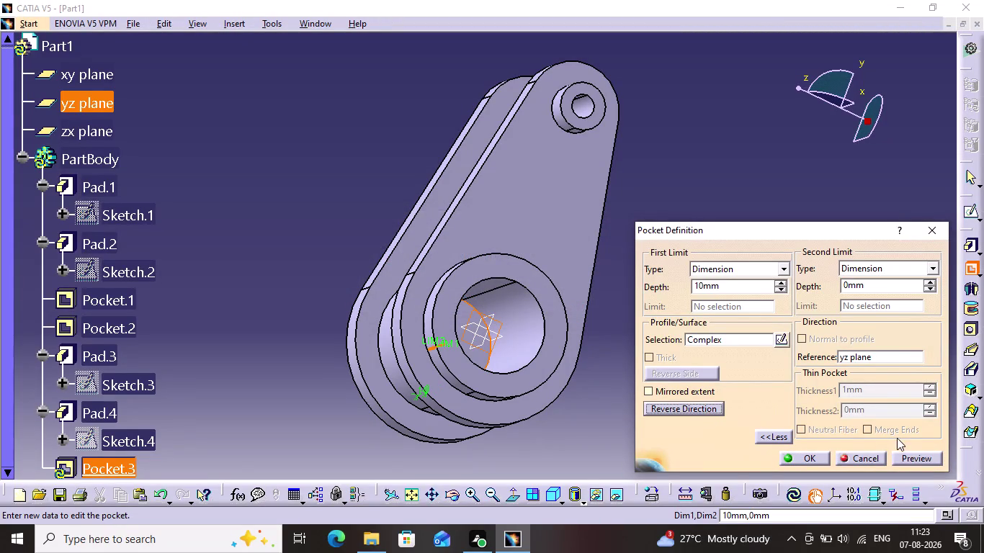
click(907, 451)
click(900, 459)
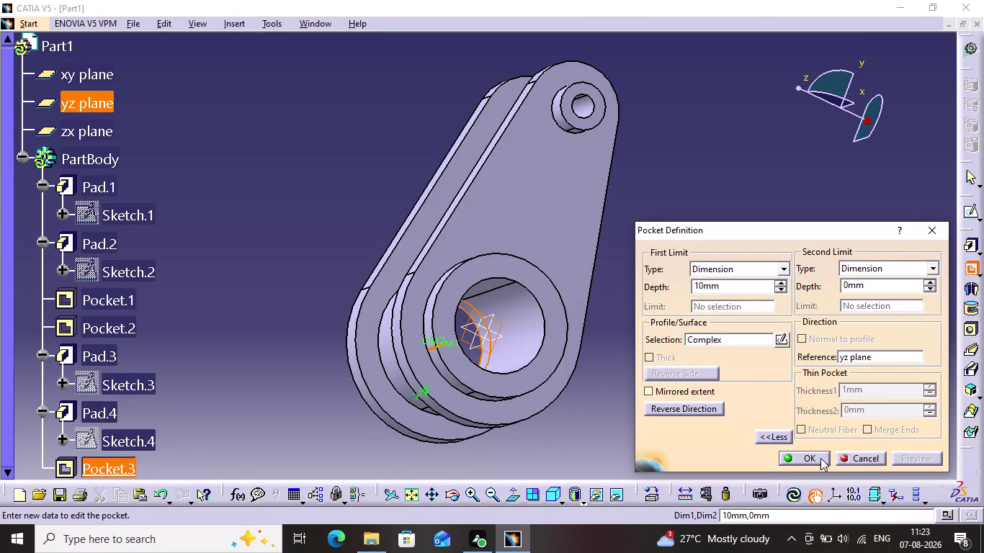
click(820, 458)
click(687, 322)
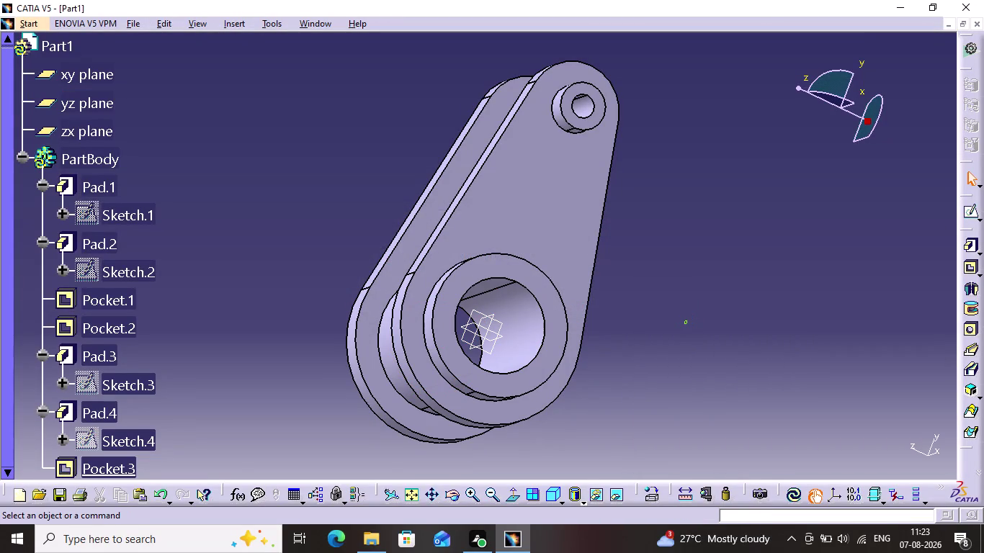